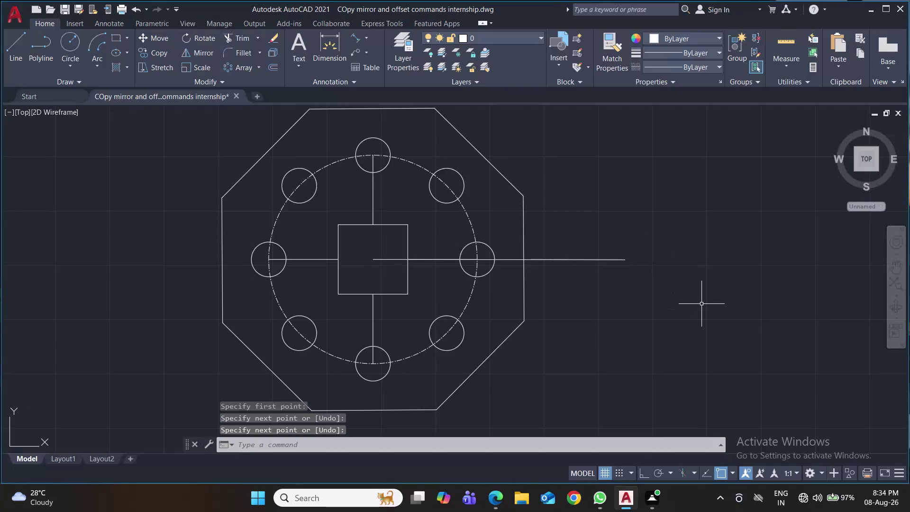
Draw a 36-unit vertical line up from the horizontal line's right end.
scroll(down, 3)
middle_drag(700, 305, 697, 304)
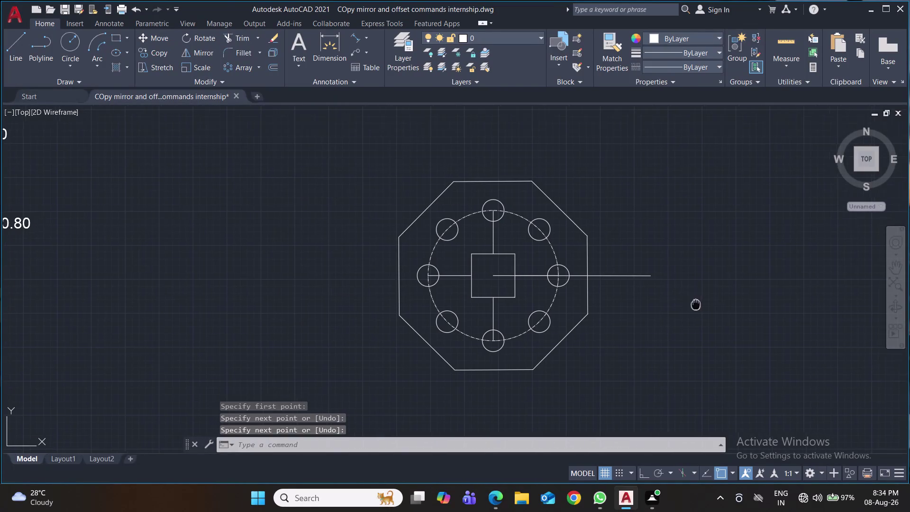
middle_drag(697, 304, 633, 292)
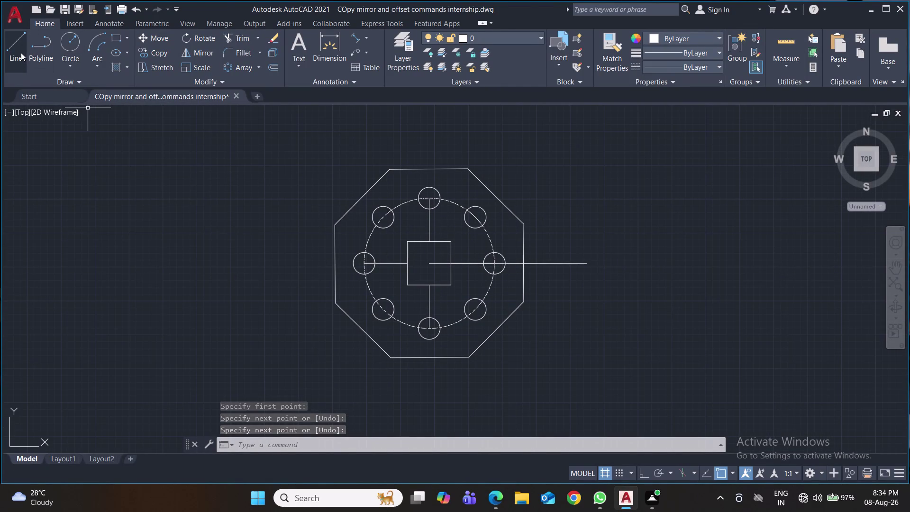
click(21, 52)
click(585, 263)
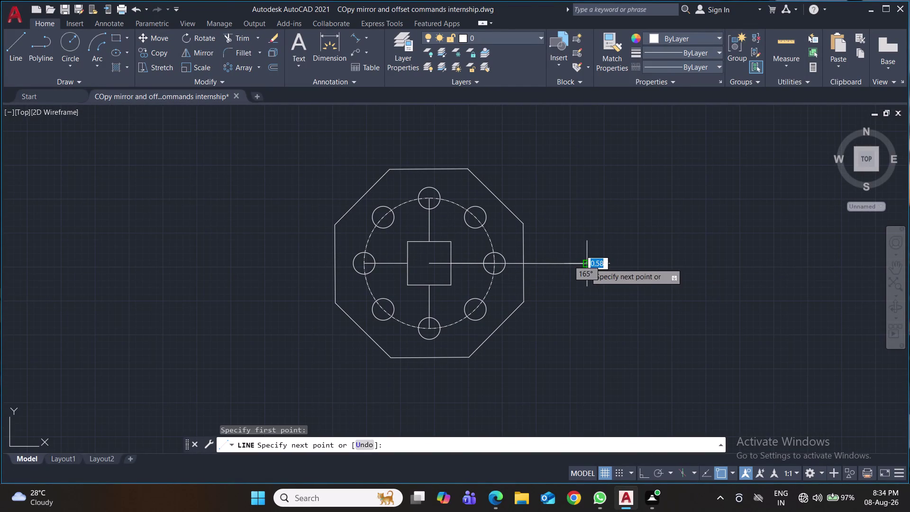
text(36)
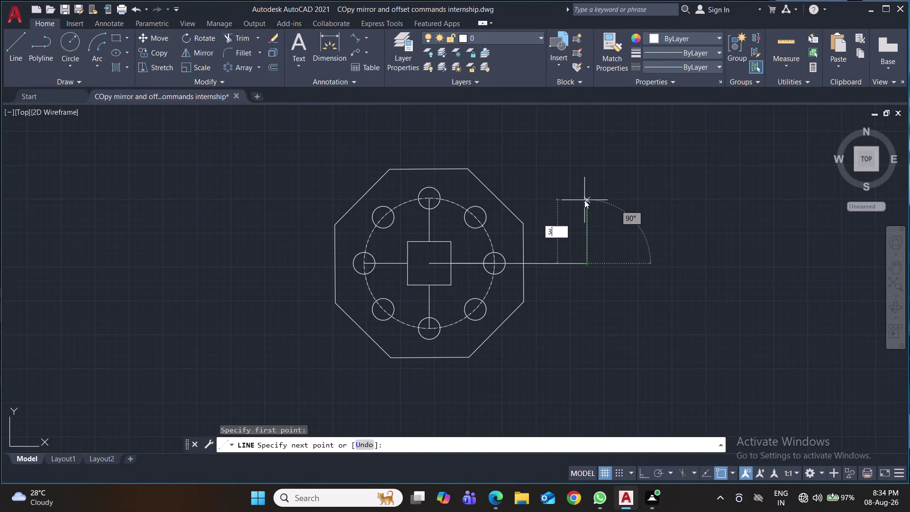
key(Return)
key(Return)
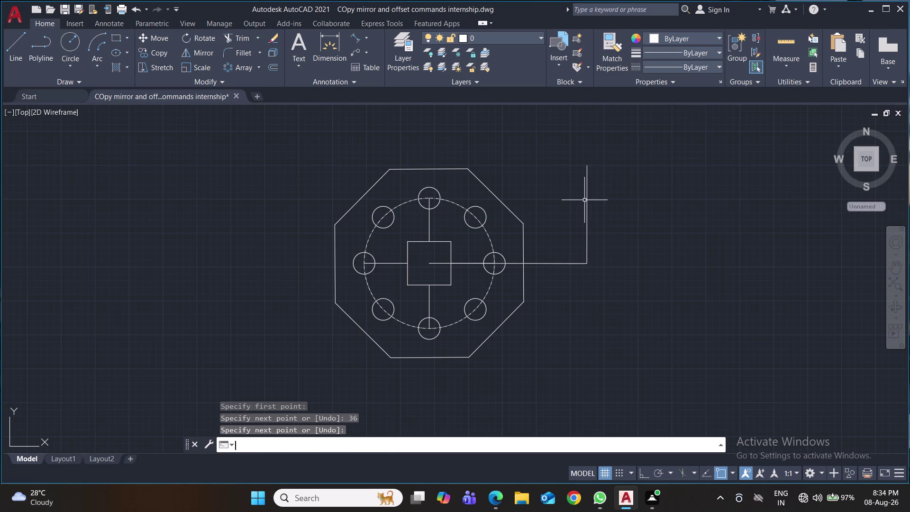
Draw a matching 36-unit vertical line downward and save the drawing.
key(space)
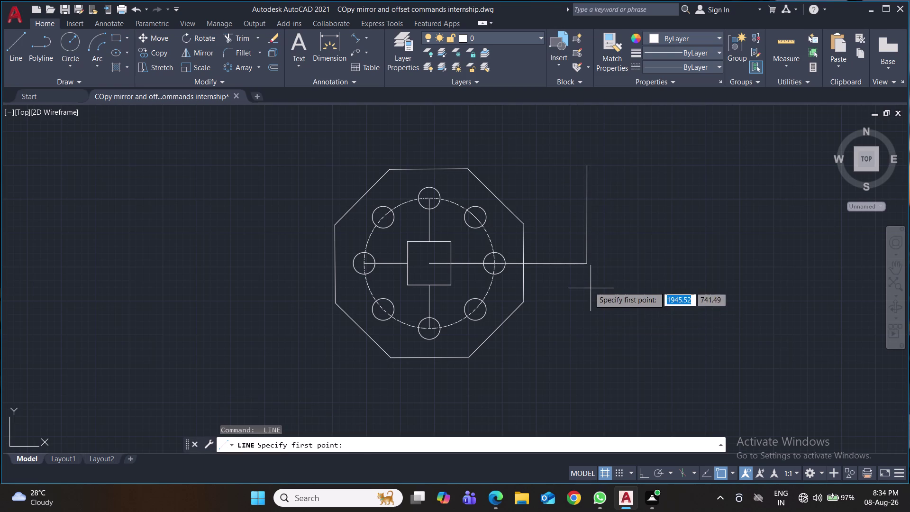
click(588, 266)
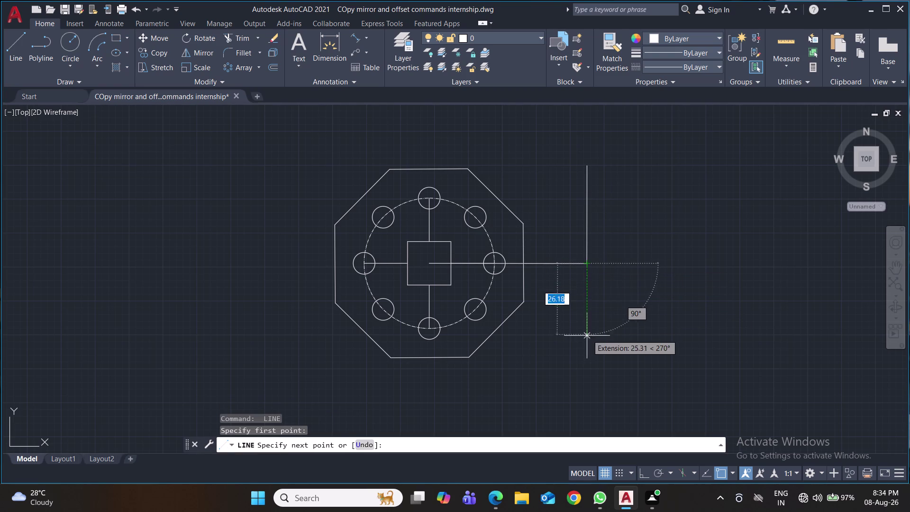
text(36)
key(Return)
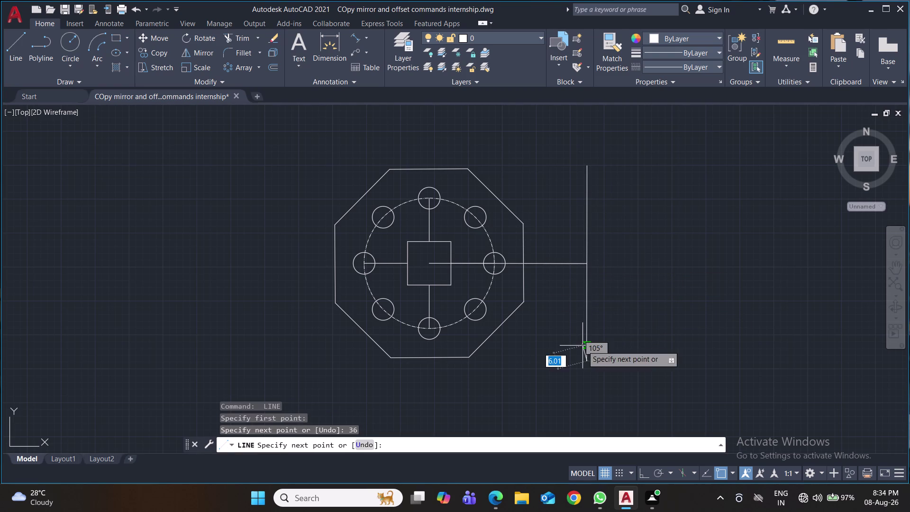
key(Return)
key(ctrl+s)
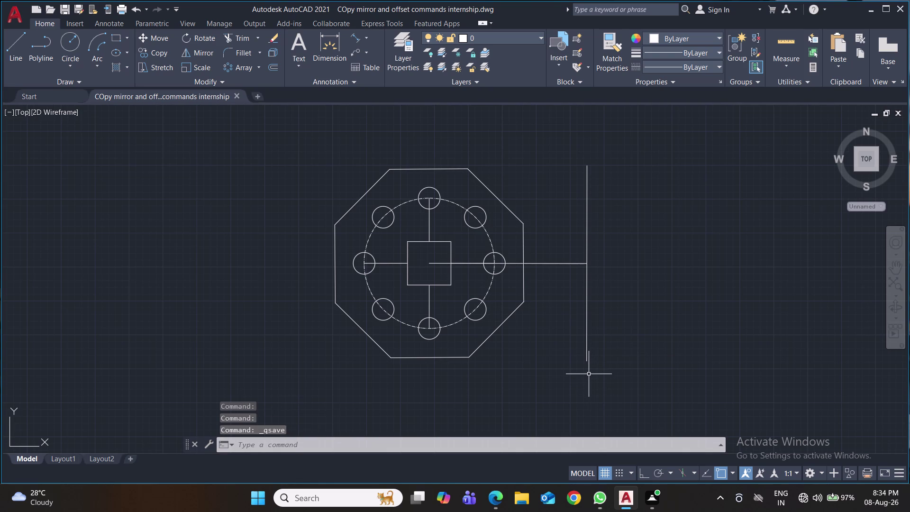
key(space)
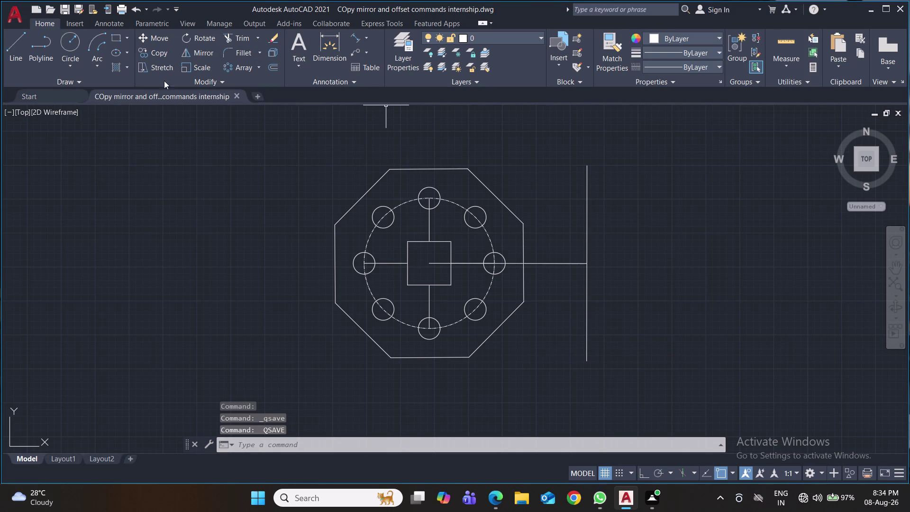
Draw the rectangle's bottom, 72-unit left and top edges around the octagon.
click(15, 45)
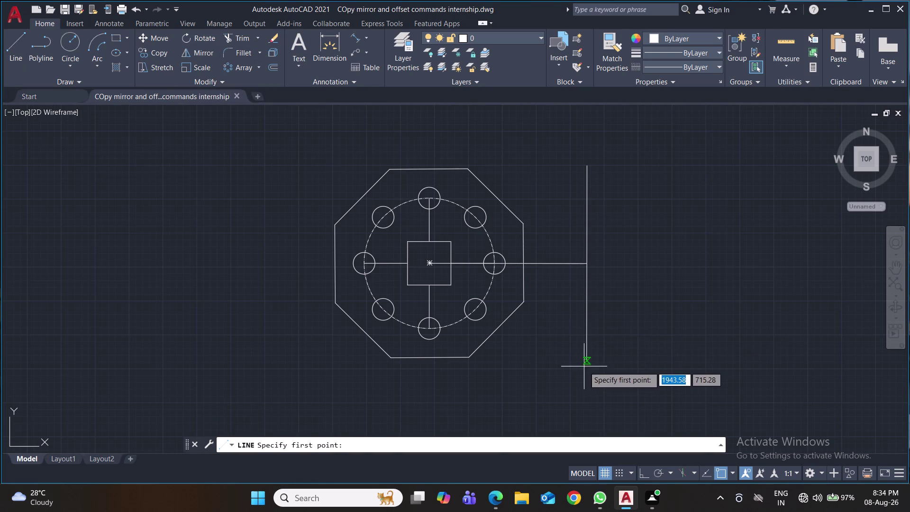
click(586, 362)
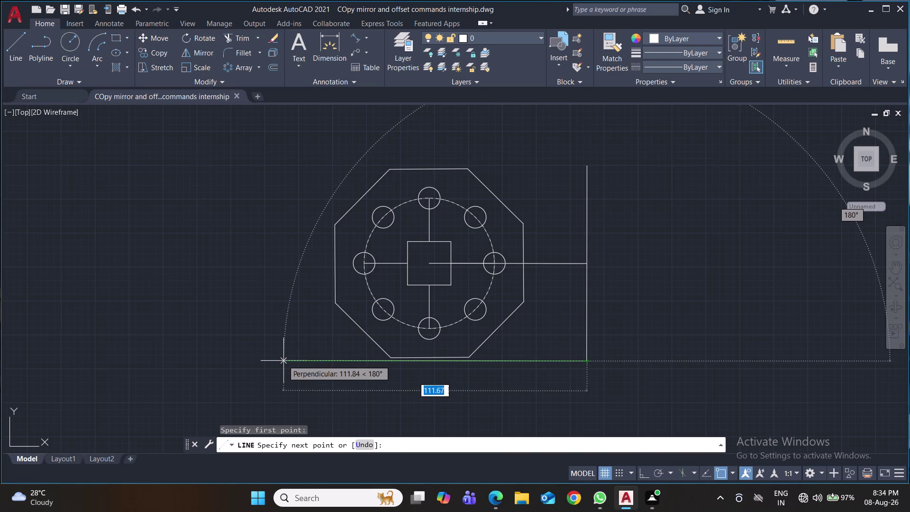
click(283, 361)
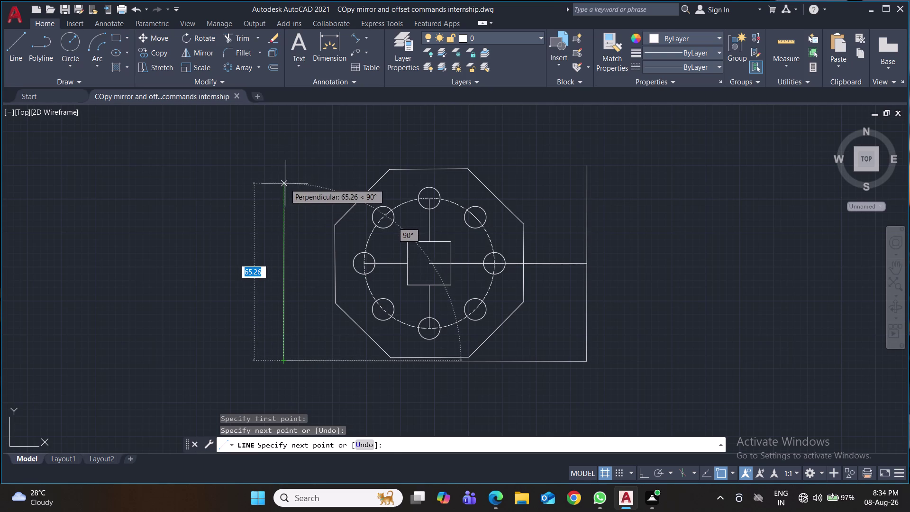
text(72)
key(Return)
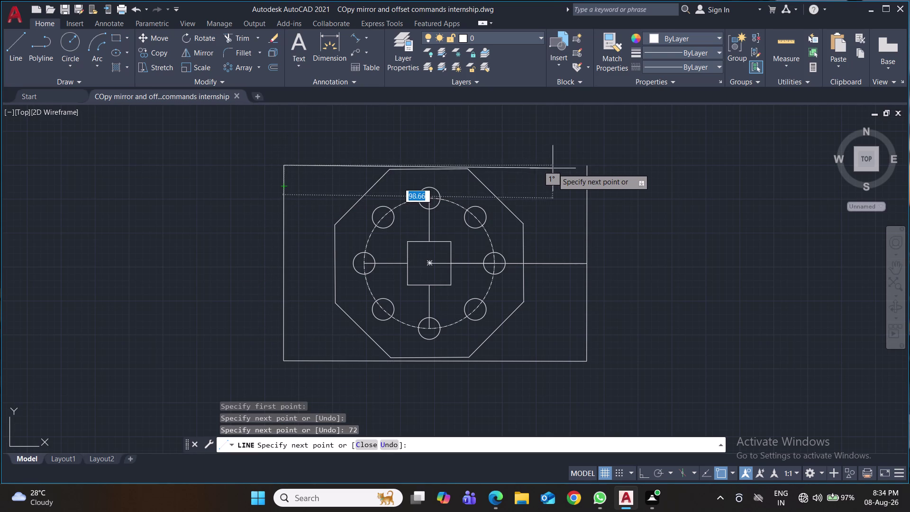
click(590, 165)
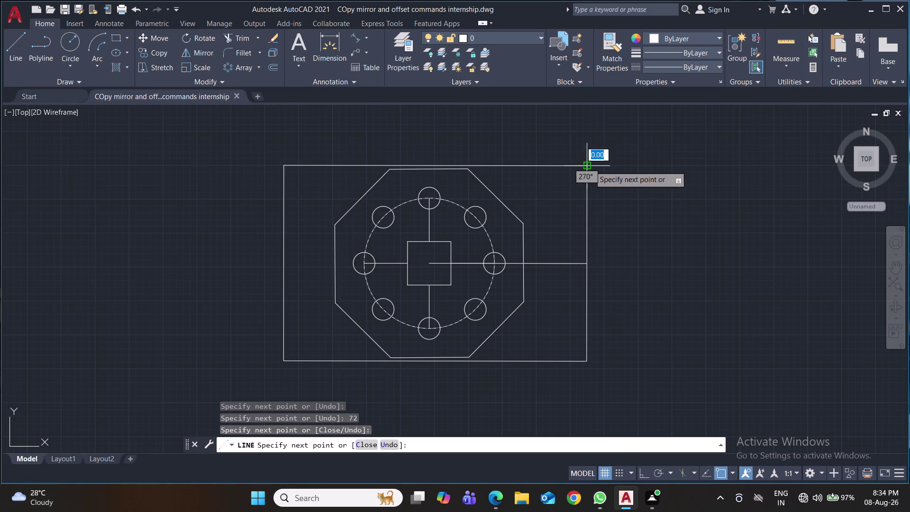
key(Return)
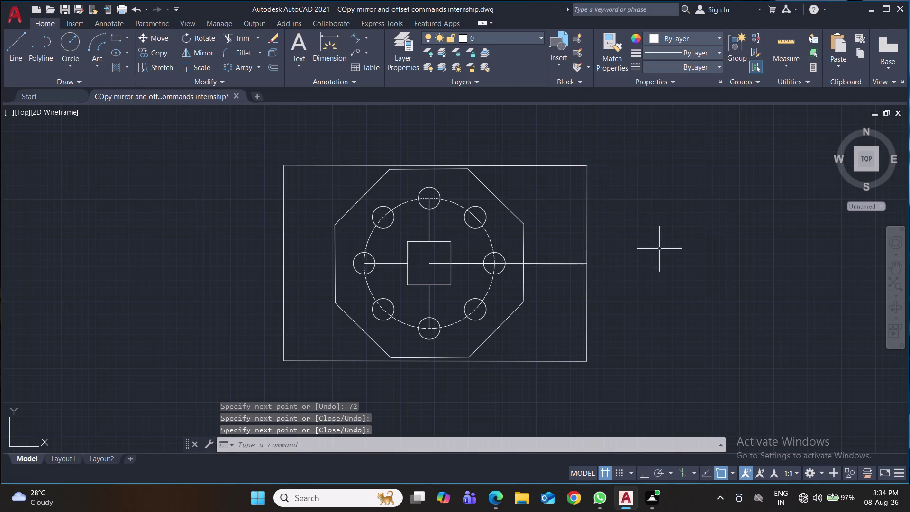
Erase the octagonal outline.
click(524, 222)
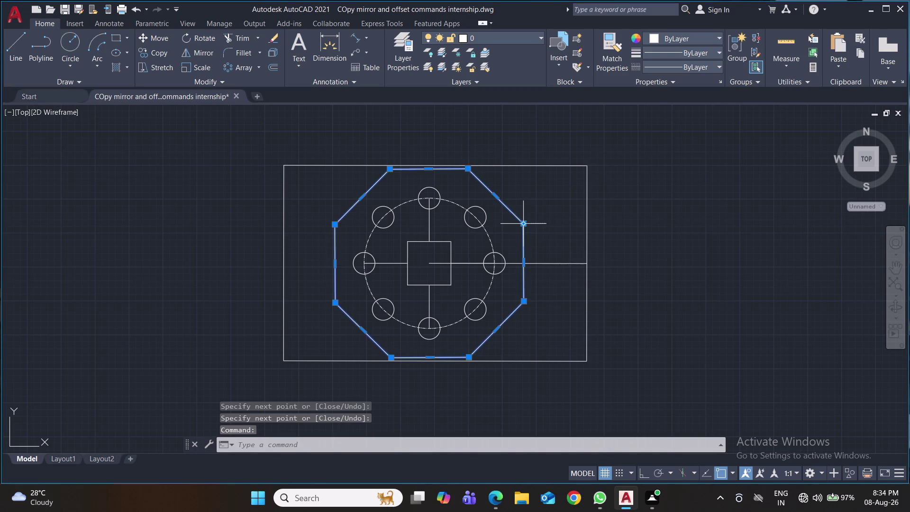
key(Delete)
key(Delete)
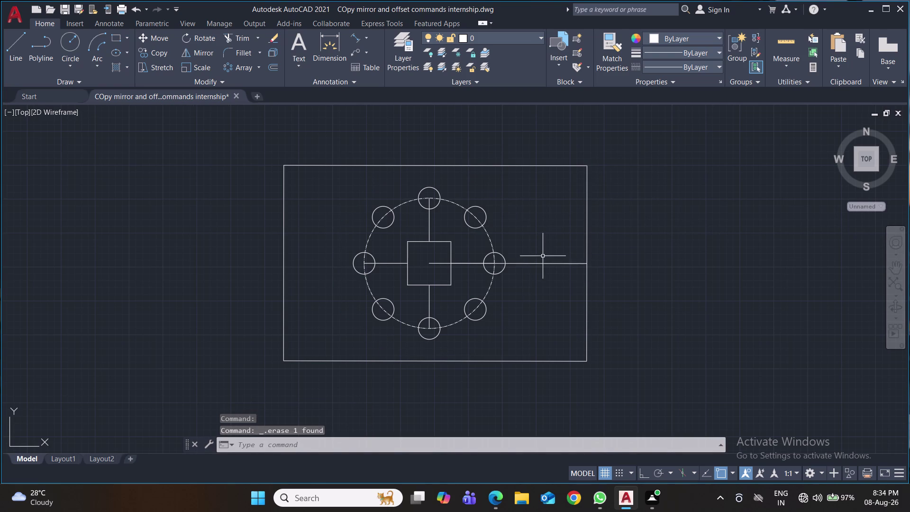
Draw an eight-sided polygon centred on the square, sized around the circles.
key(p)
text(ol)
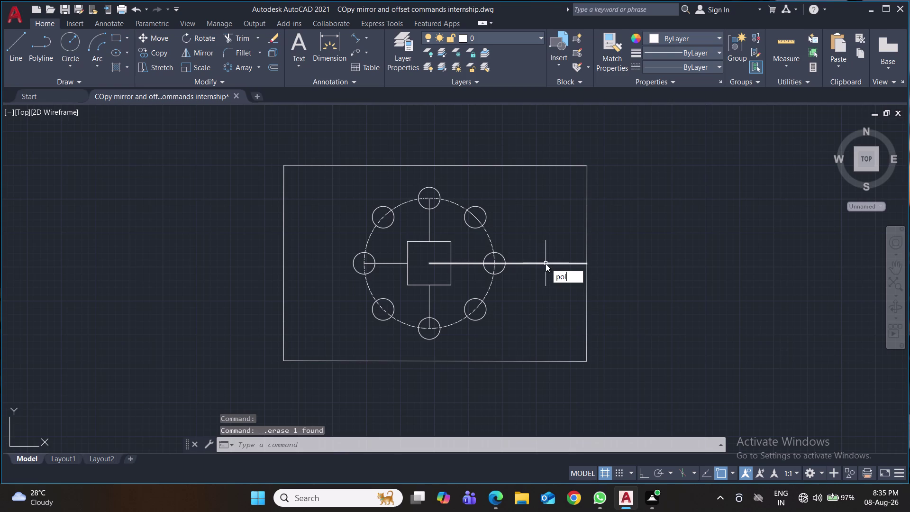
key(Return)
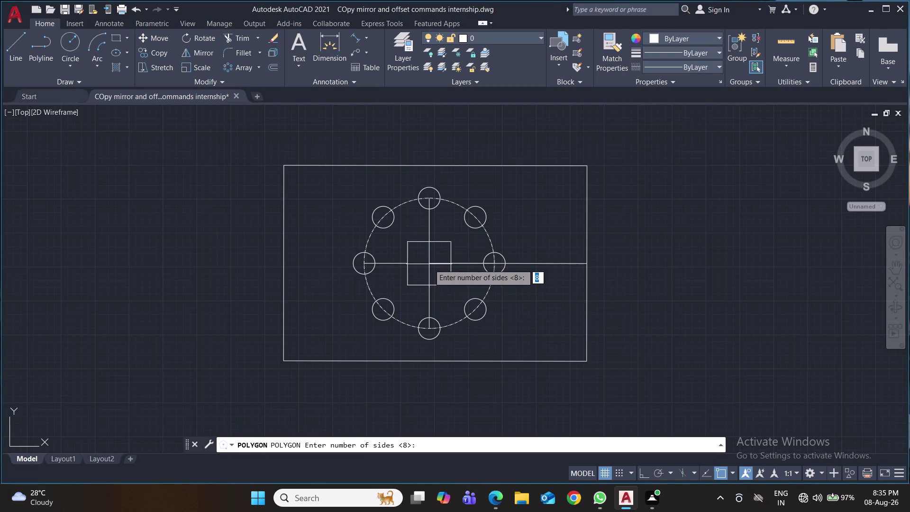
key(Return)
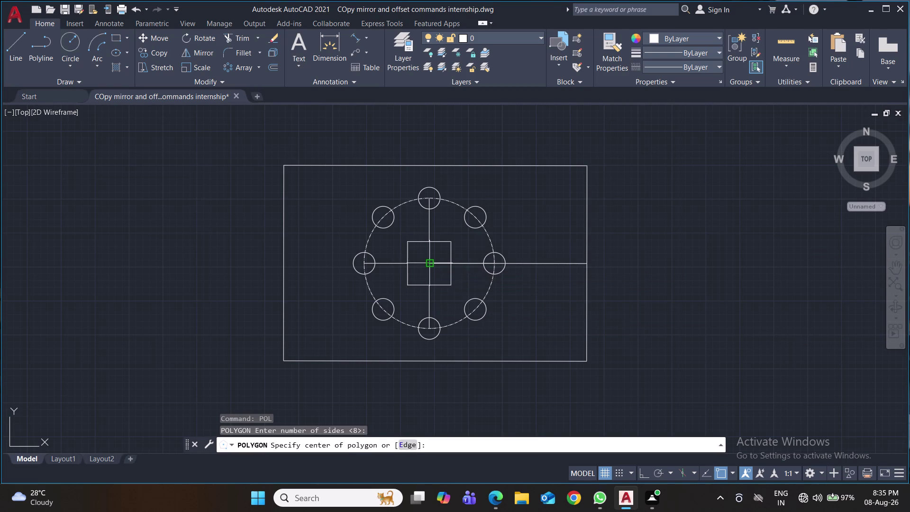
click(429, 265)
drag(474, 304, 429, 265)
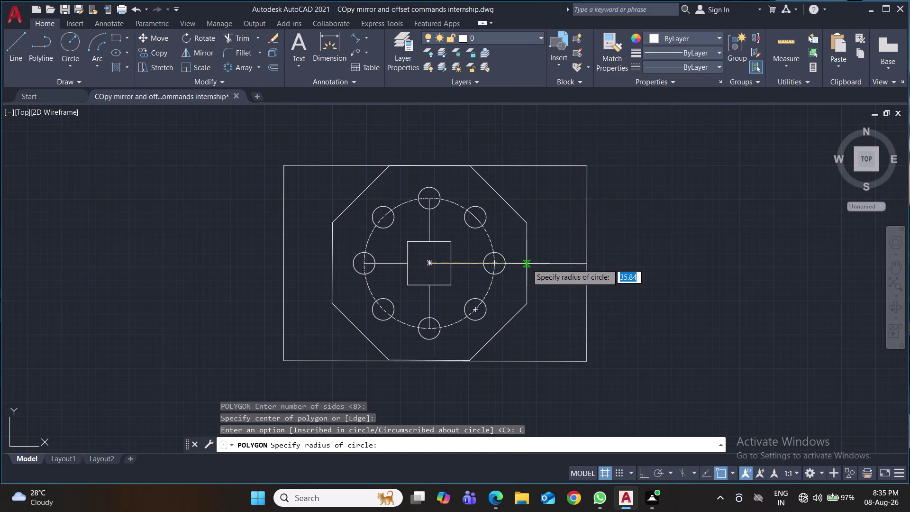
scroll(up, 3)
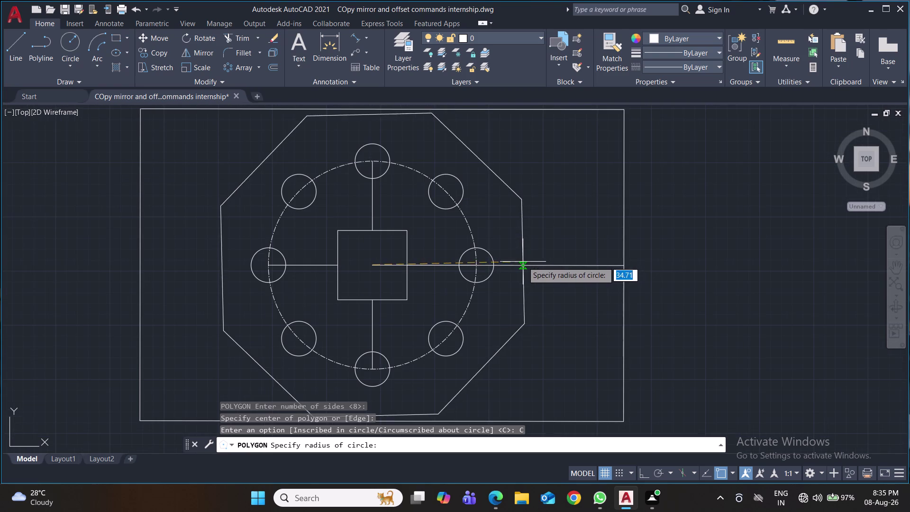
scroll(down, 3)
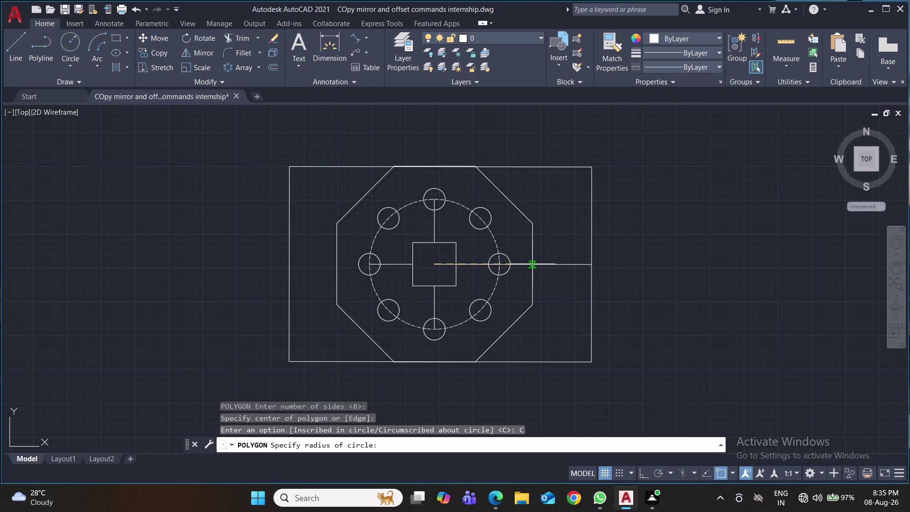
click(532, 264)
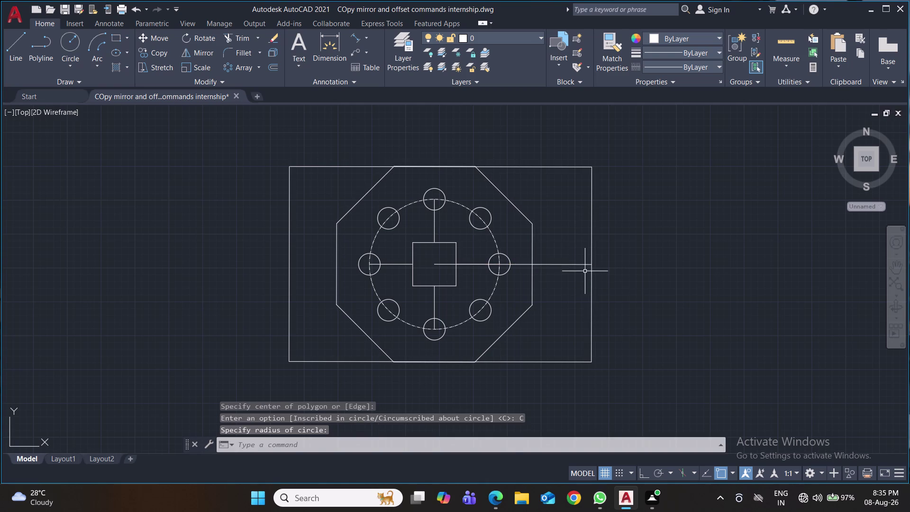
Erase the rectangle edges and long horizontal line, then save the drawing.
click(586, 265)
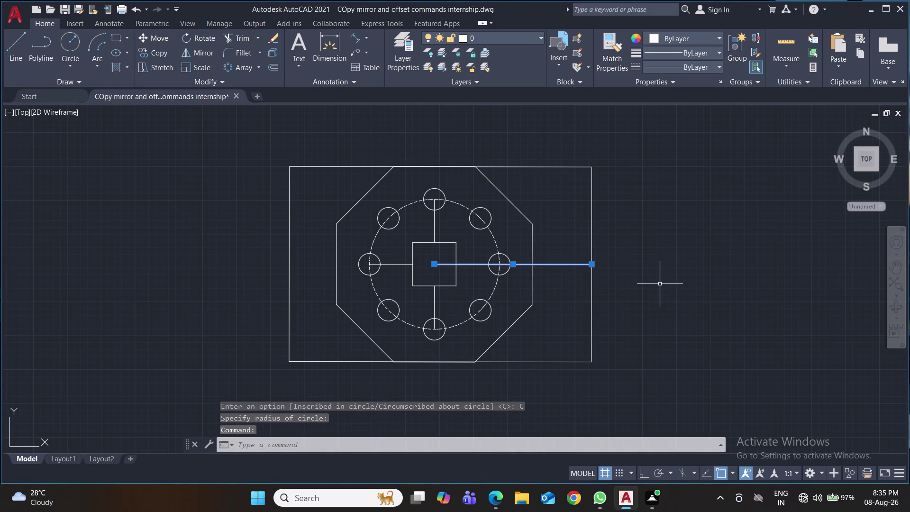
click(592, 224)
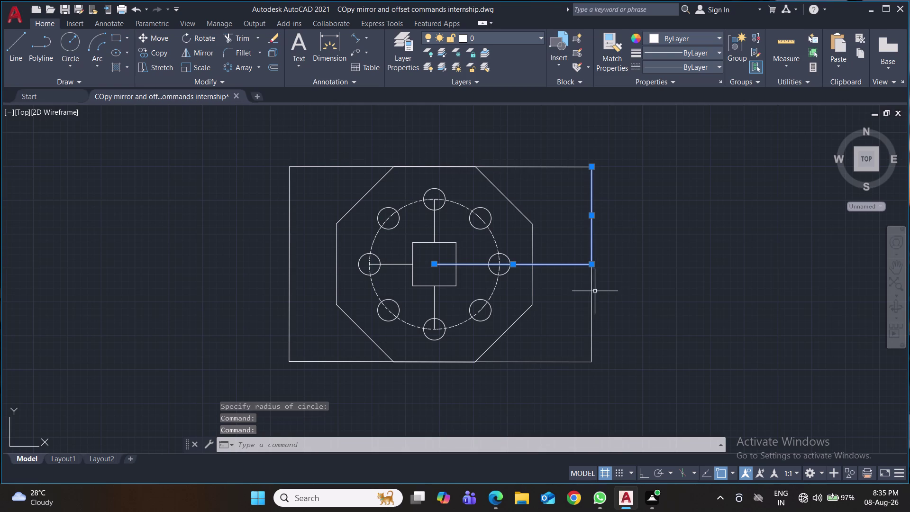
click(593, 296)
click(549, 363)
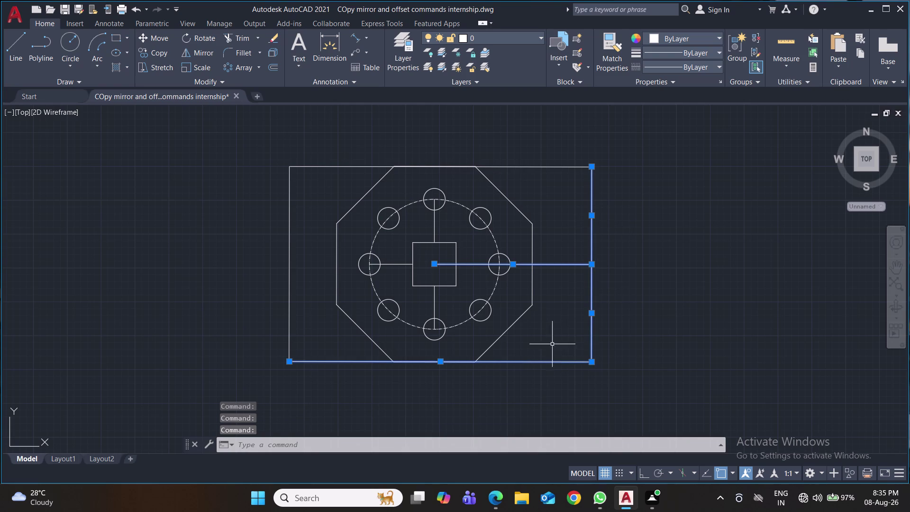
click(552, 168)
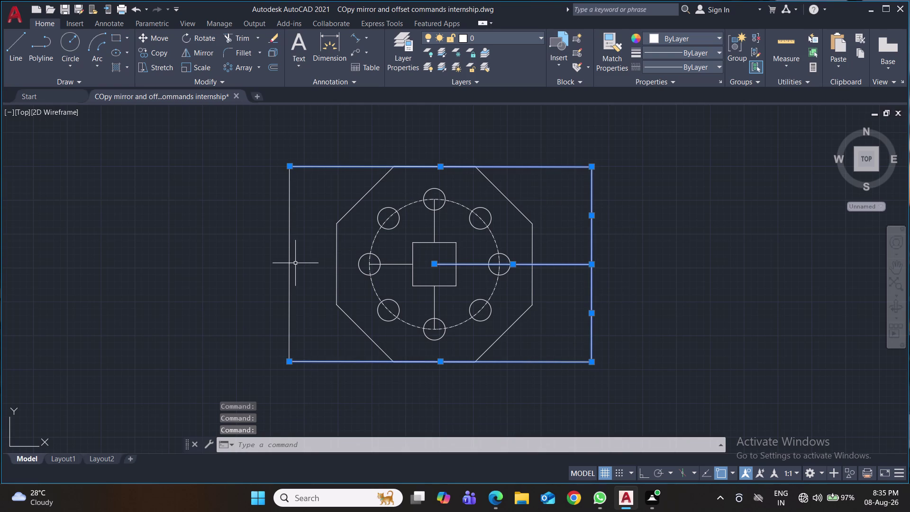
click(290, 268)
key(Delete)
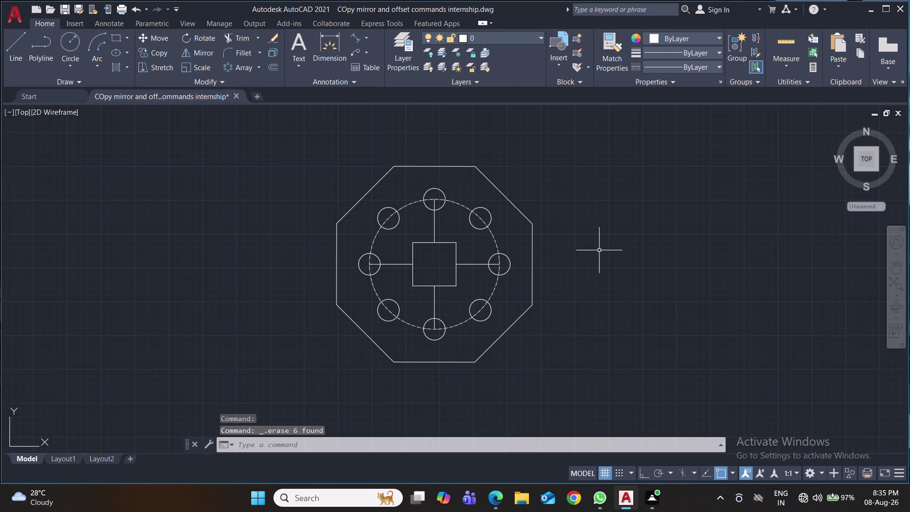
key(ctrl+s)
key(ctrl+s)
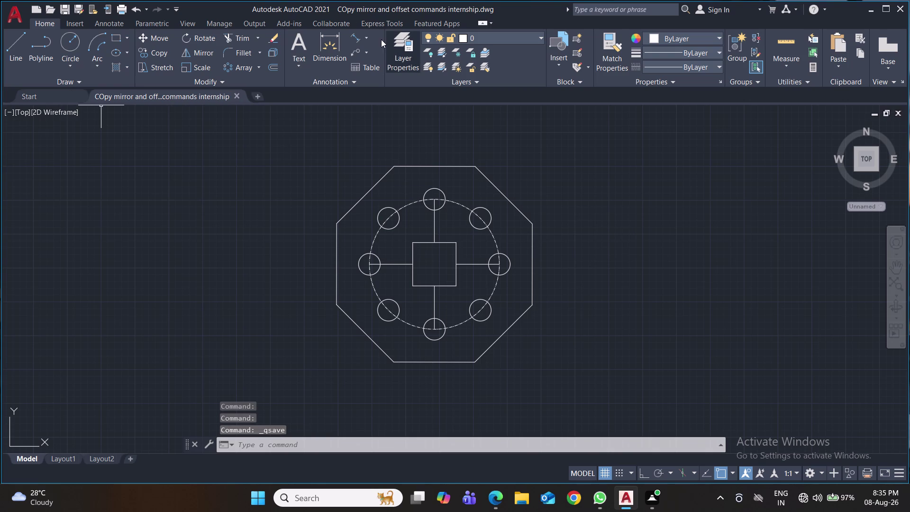
click(367, 39)
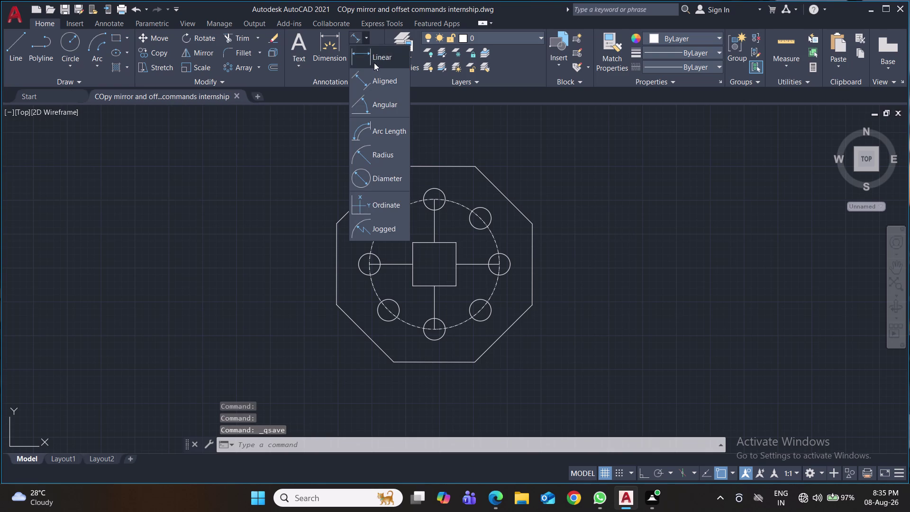
Add linear dimensions for the 72.28 plate height and 16.00 central square.
click(374, 63)
click(474, 167)
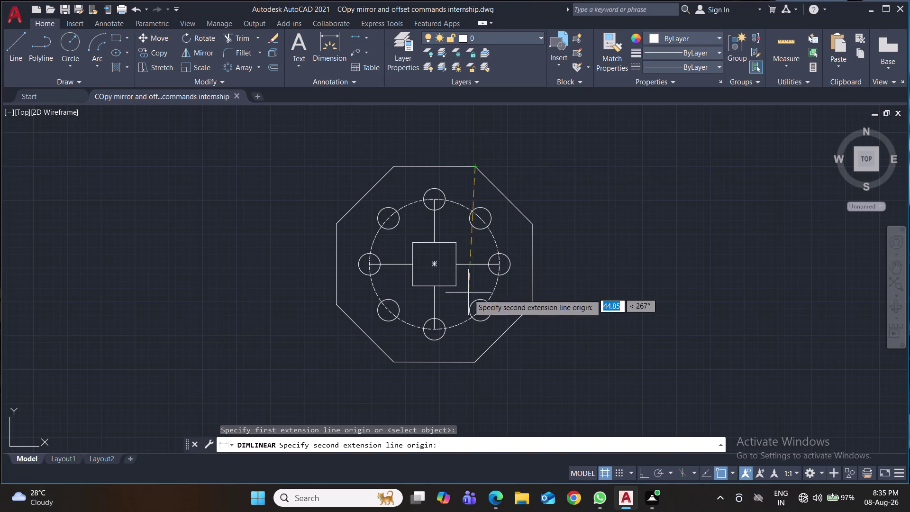
click(474, 361)
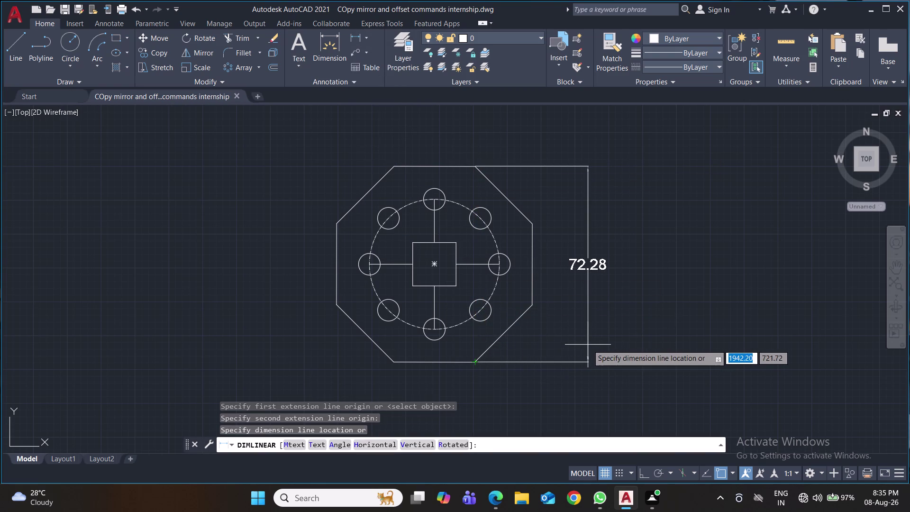
click(589, 345)
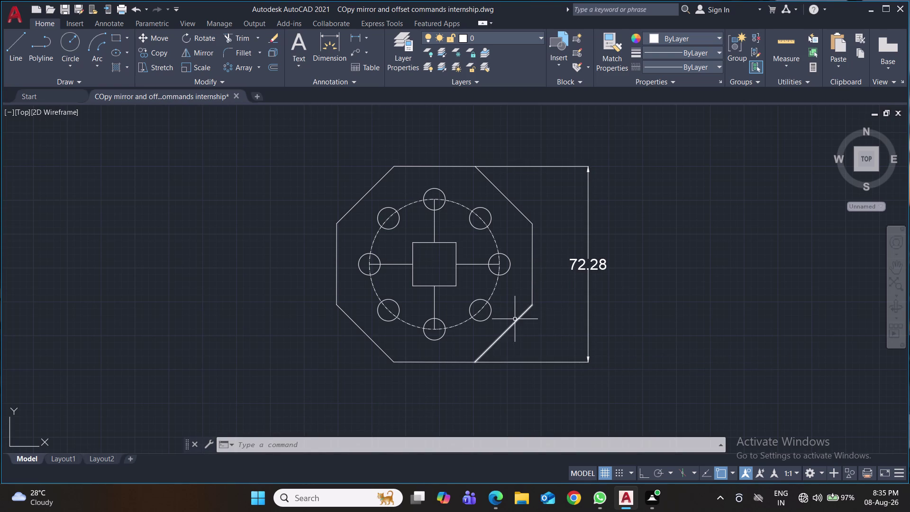
key(ctrl+s)
key(ctrl+s)
key(ctrl+s)
key(ctrl+s)
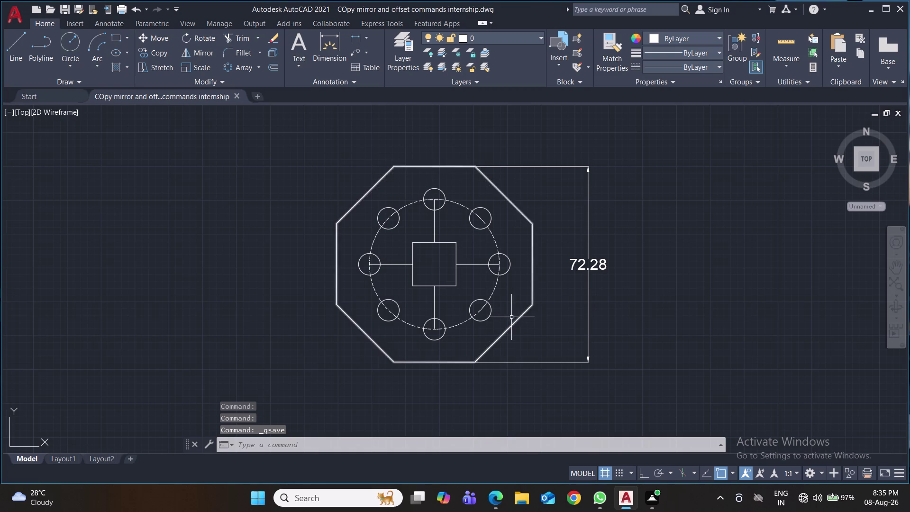
click(354, 37)
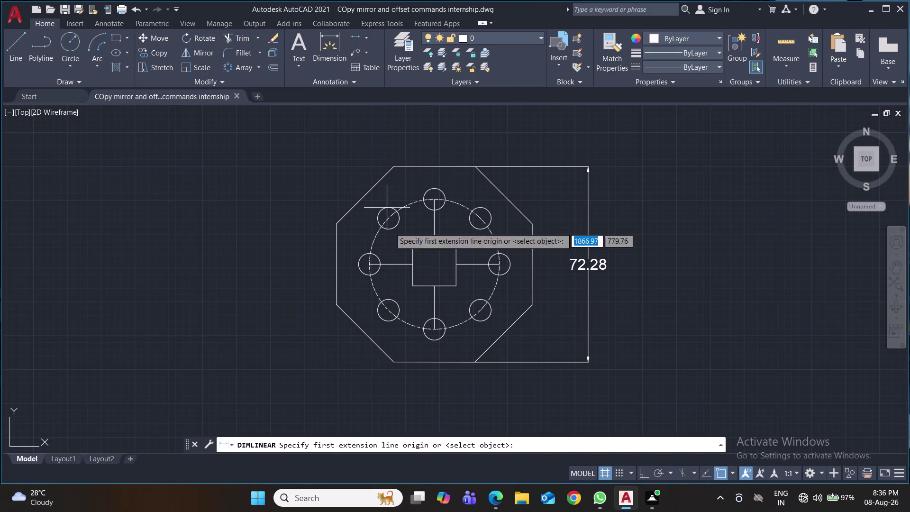
click(412, 244)
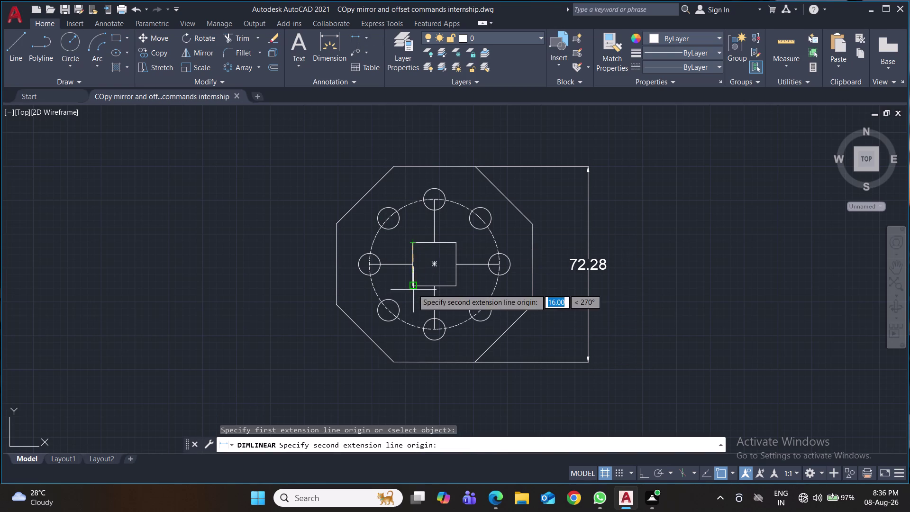
click(413, 287)
click(303, 287)
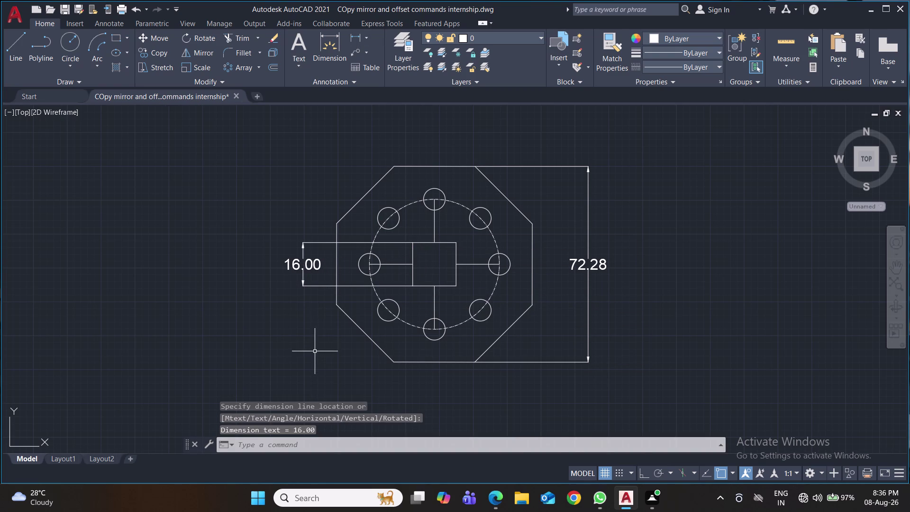
Add R4.00 on a small circle and R24.00 on the dashed circle, then save.
click(369, 38)
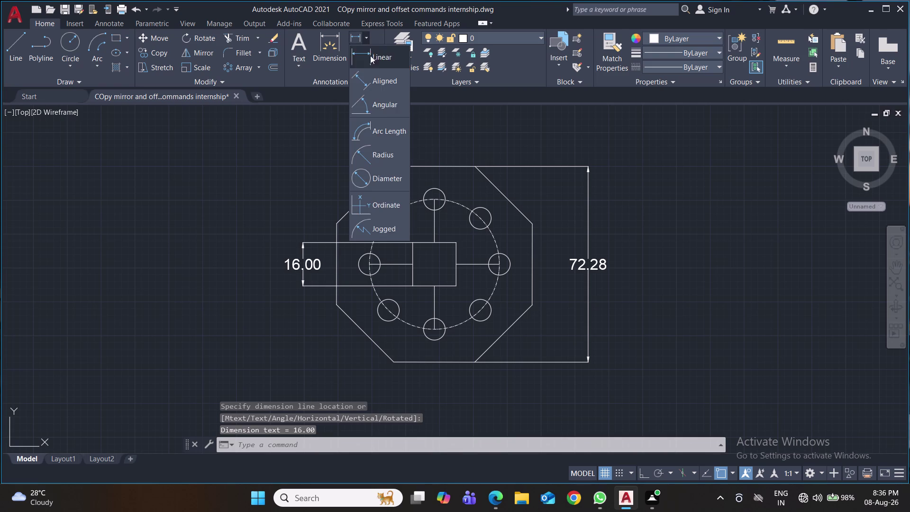
click(398, 153)
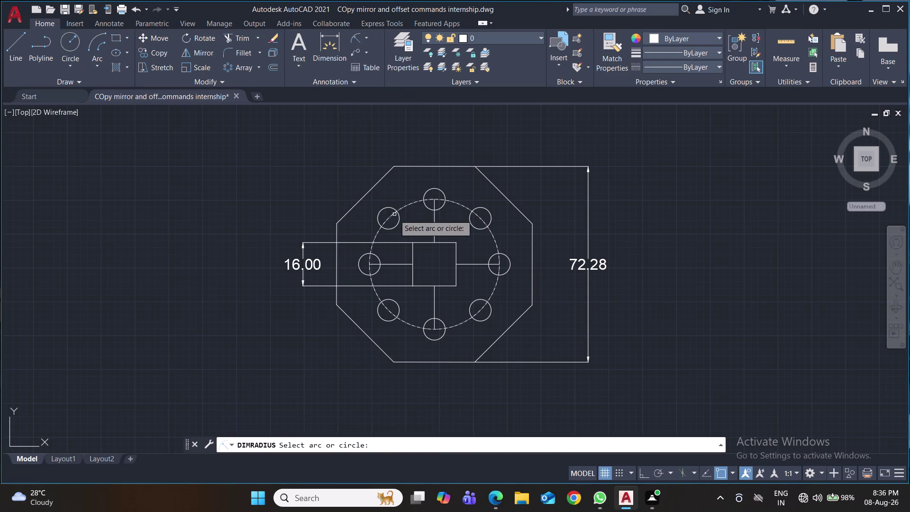
click(378, 210)
click(311, 175)
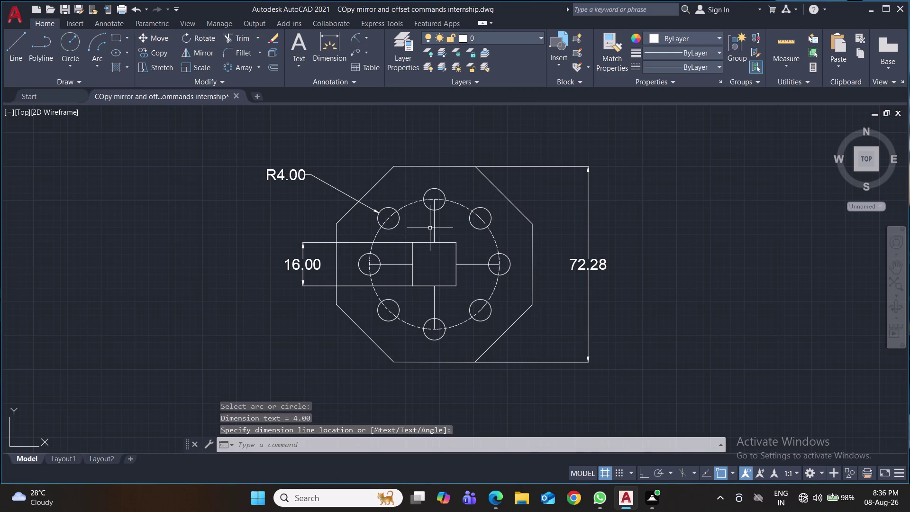
key(space)
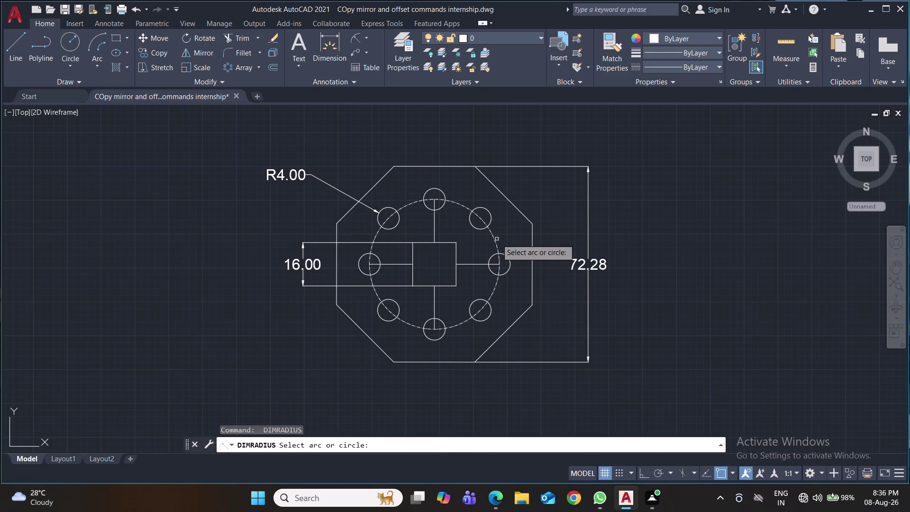
click(496, 239)
click(558, 148)
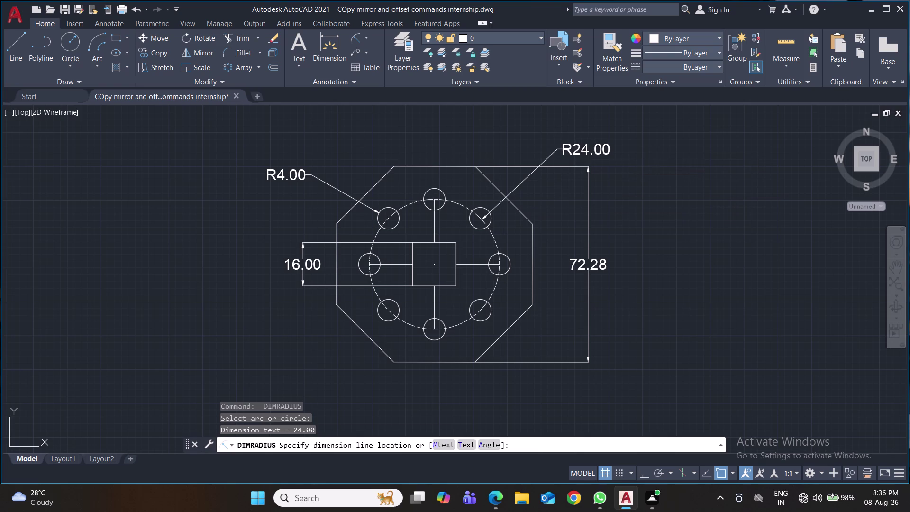
key(ctrl+s)
key(ctrl+s)
key(ctrl+s)
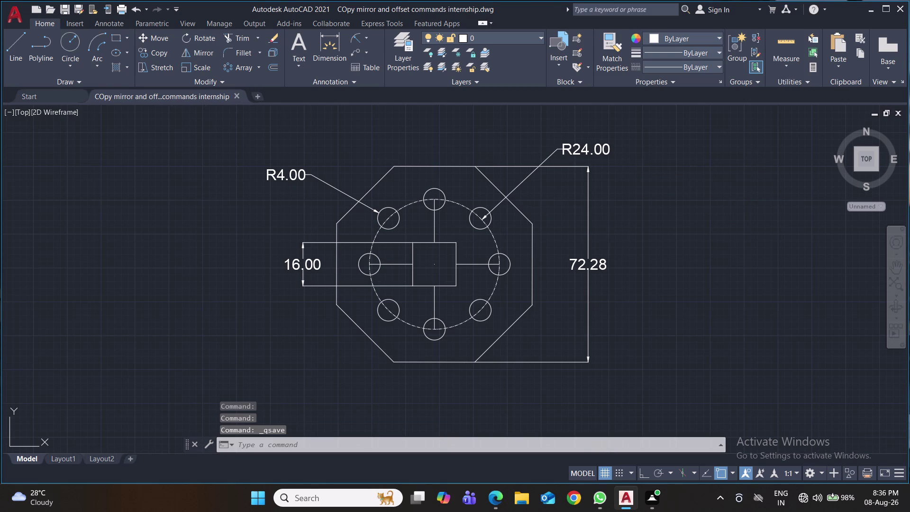
Zoom out and pan to a clear empty area, then start the LINE command.
key(ctrl+s)
key(ctrl+s)
key(ctrl+s)
scroll(down, 3)
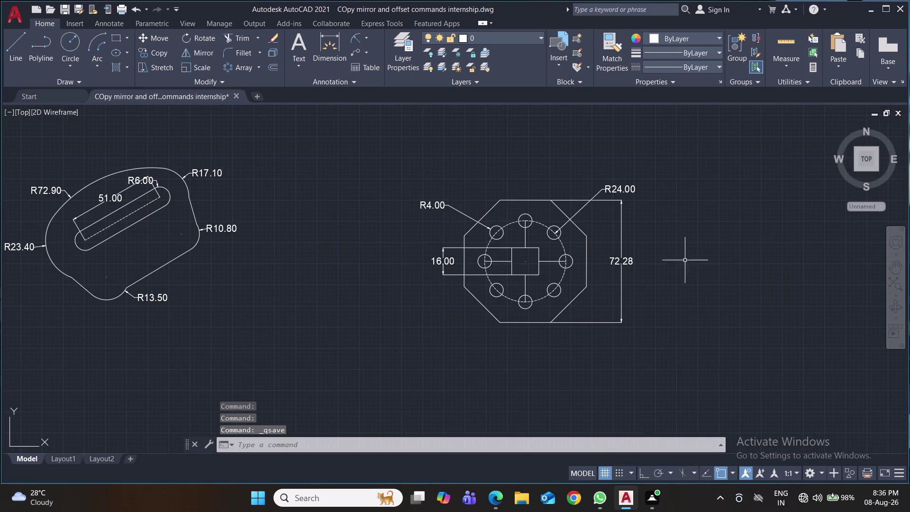
scroll(down, 3)
scroll(down, 3)
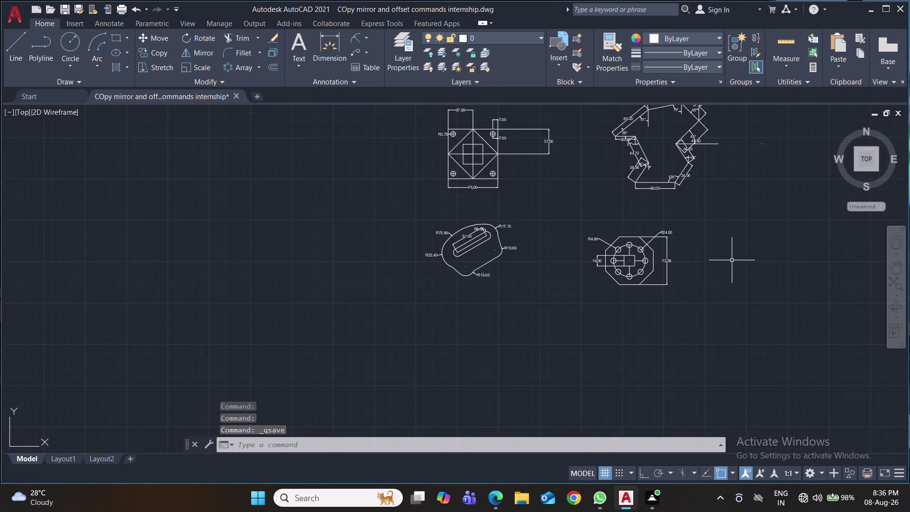
middle_drag(732, 260, 523, 278)
middle_drag(563, 243, 533, 300)
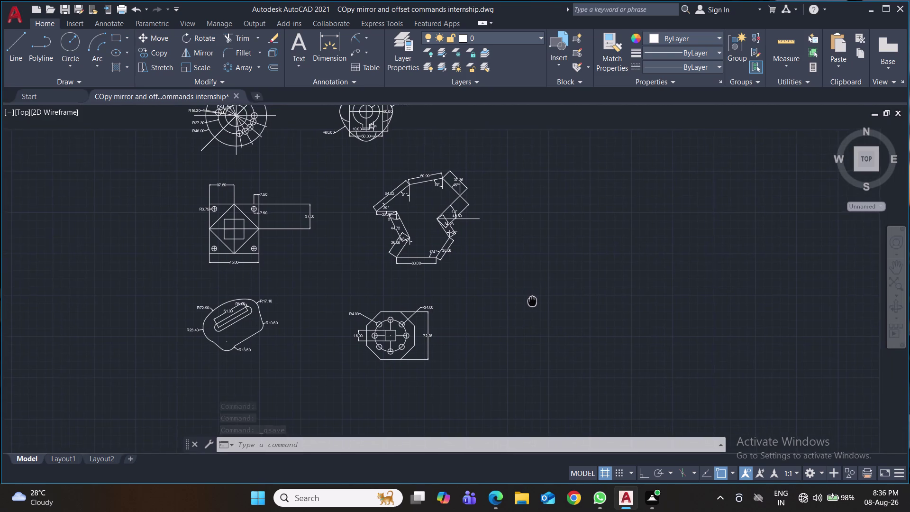
middle_drag(532, 300, 497, 303)
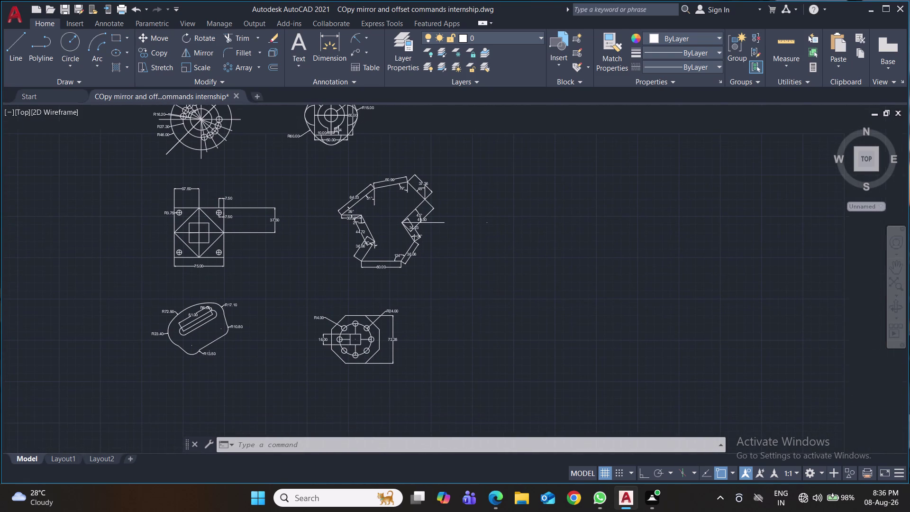
middle_drag(498, 304, 497, 237)
middle_drag(500, 288, 501, 264)
middle_drag(512, 291, 513, 283)
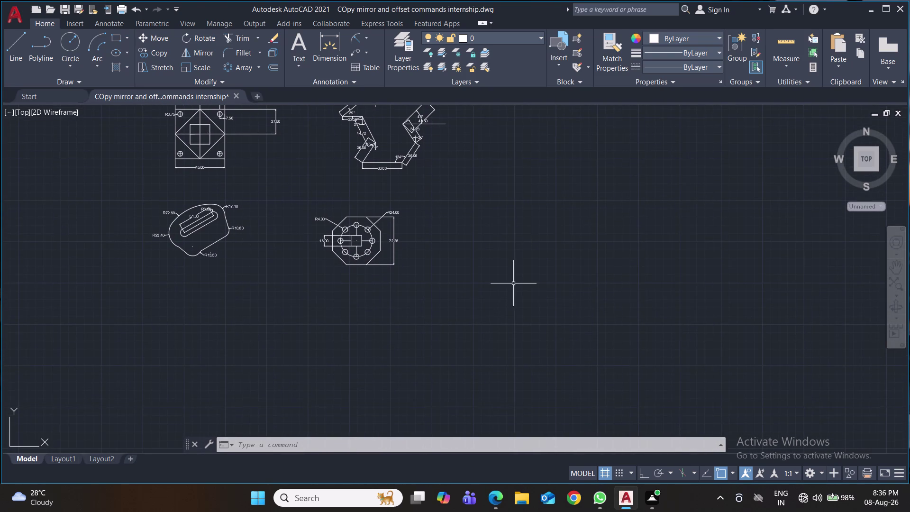
middle_drag(517, 303, 518, 250)
middle_drag(519, 295, 520, 273)
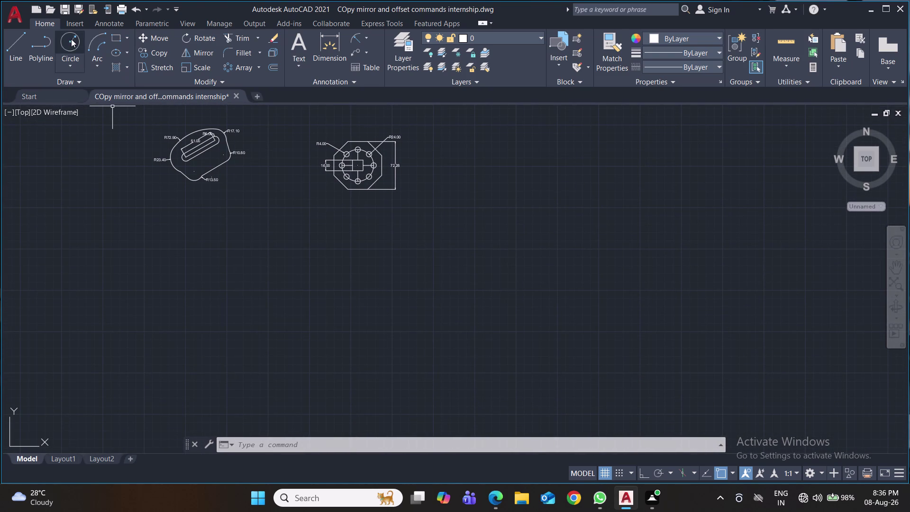
click(14, 41)
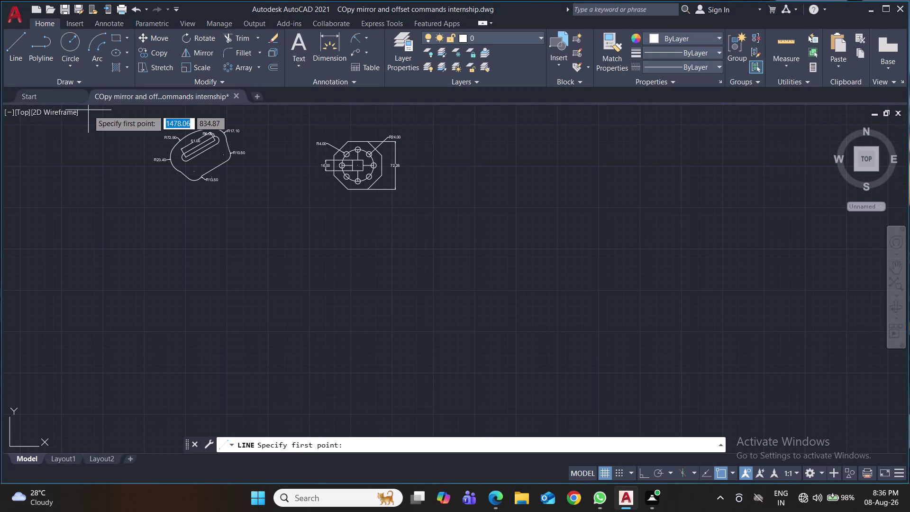
middle_drag(177, 277, 172, 187)
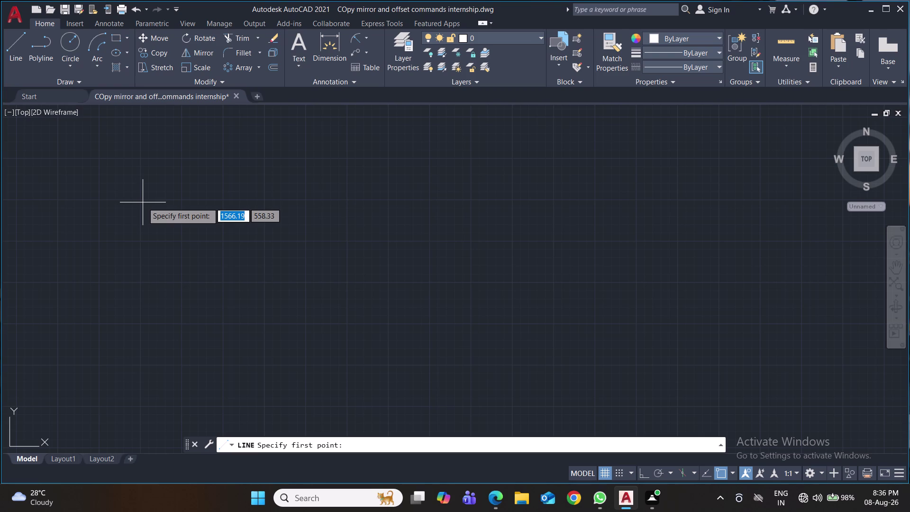
Start the square with a 700-unit top edge and turn on angle tracking.
click(143, 203)
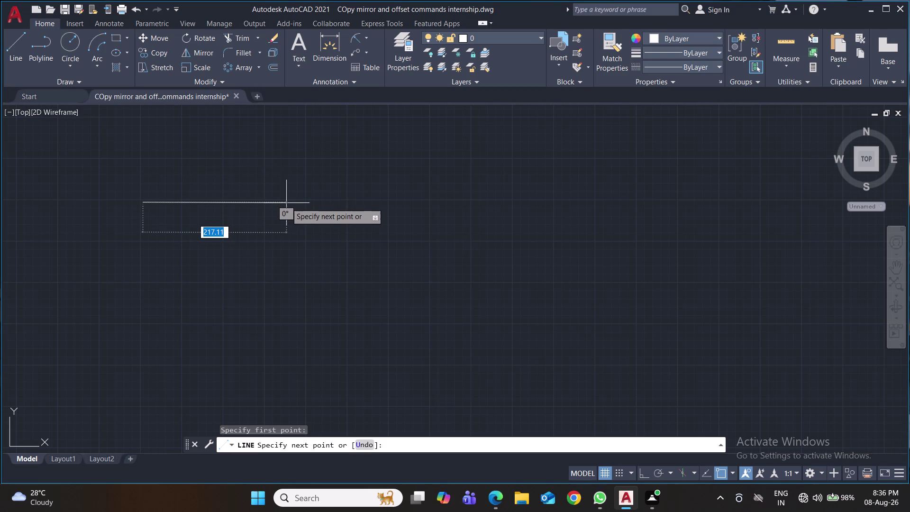
text(7)
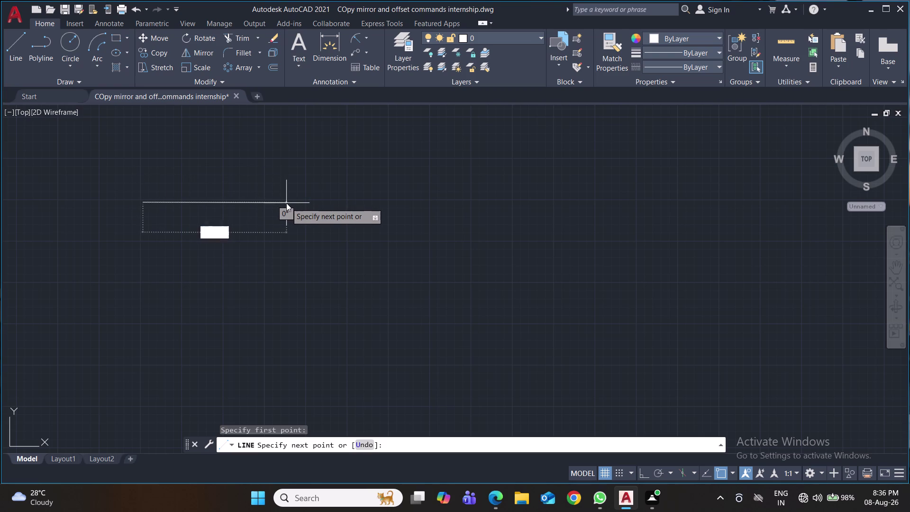
text(00)
key(Return)
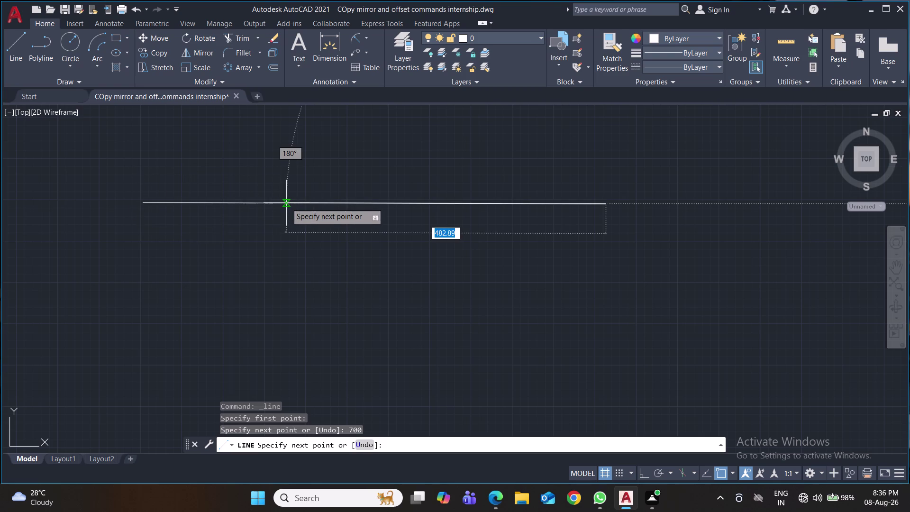
scroll(down, 3)
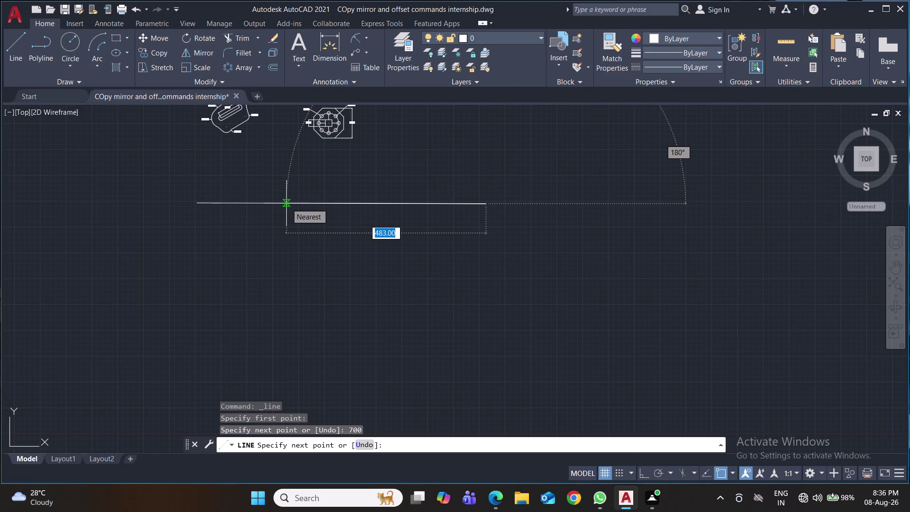
middle_drag(456, 294, 438, 198)
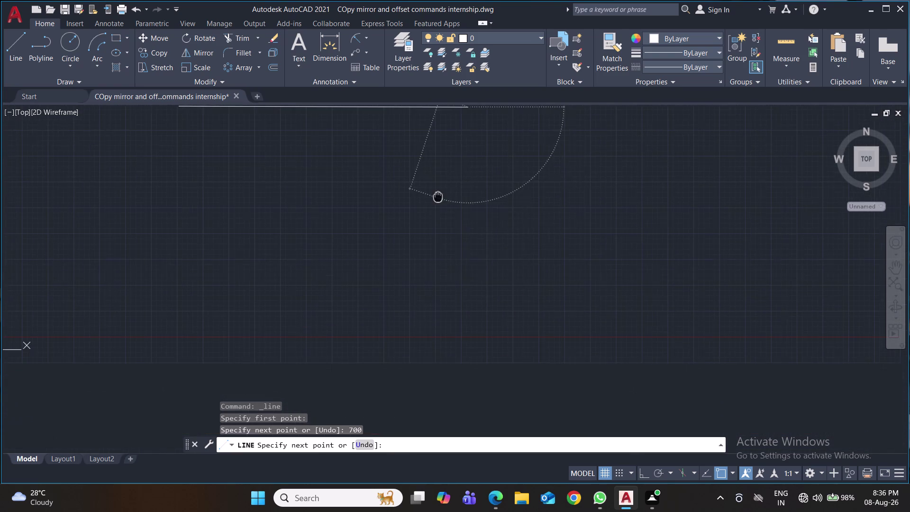
middle_drag(438, 198, 438, 196)
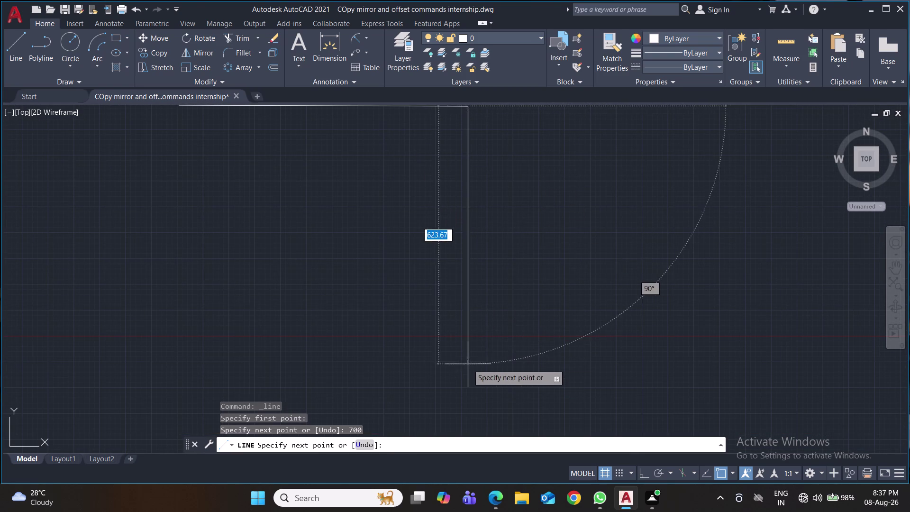
middle_drag(531, 314, 497, 423)
middle_drag(431, 362, 435, 298)
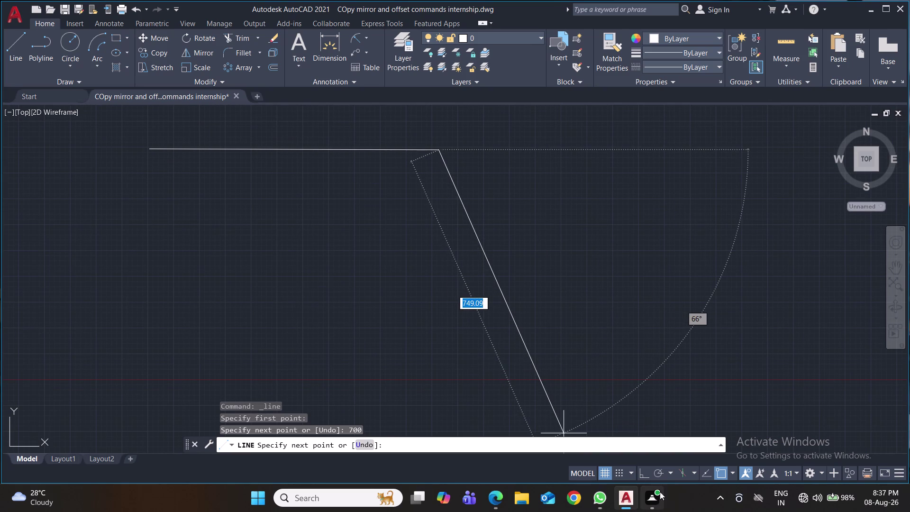
click(662, 474)
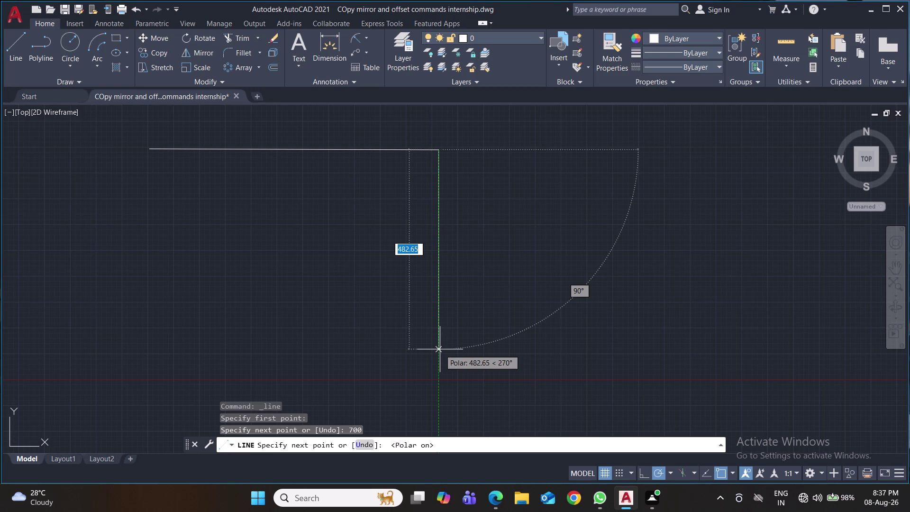
Draw the remaining three 700-unit sides and window-select the four lines.
text(700)
key(Return)
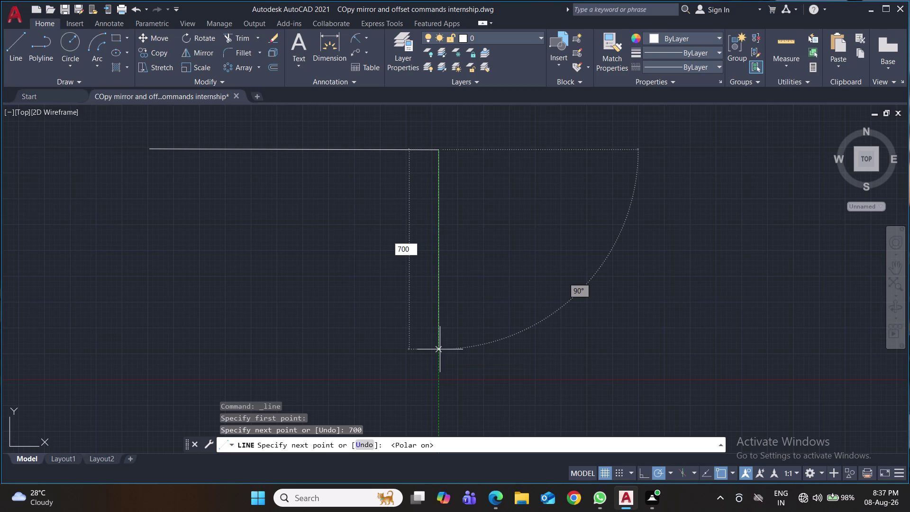
scroll(down, 3)
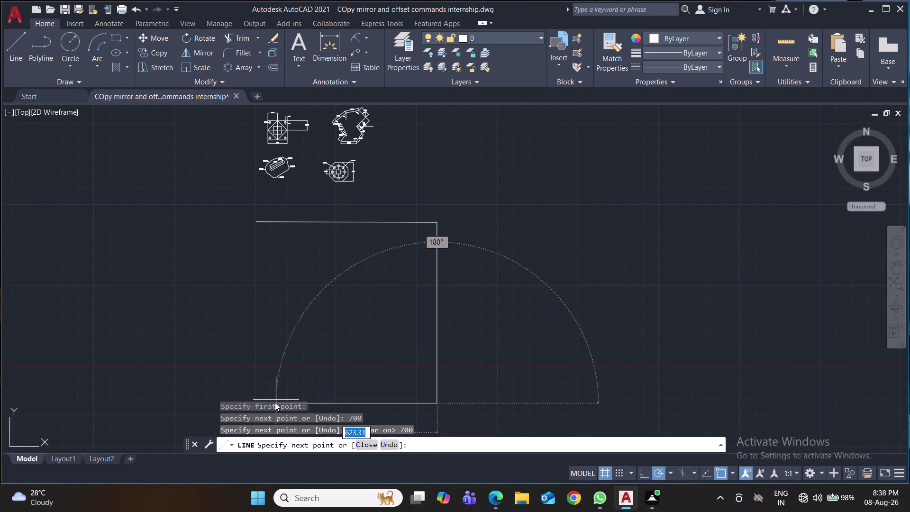
text(7)
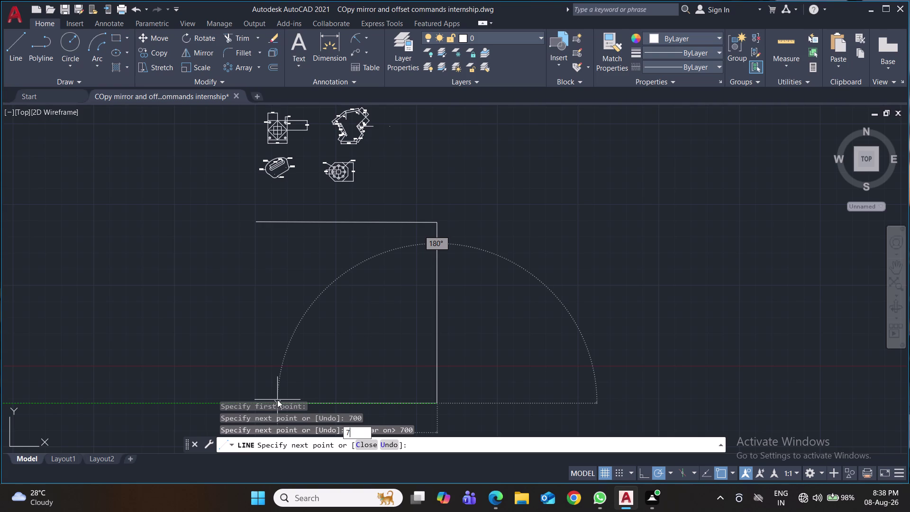
text(00)
key(Return)
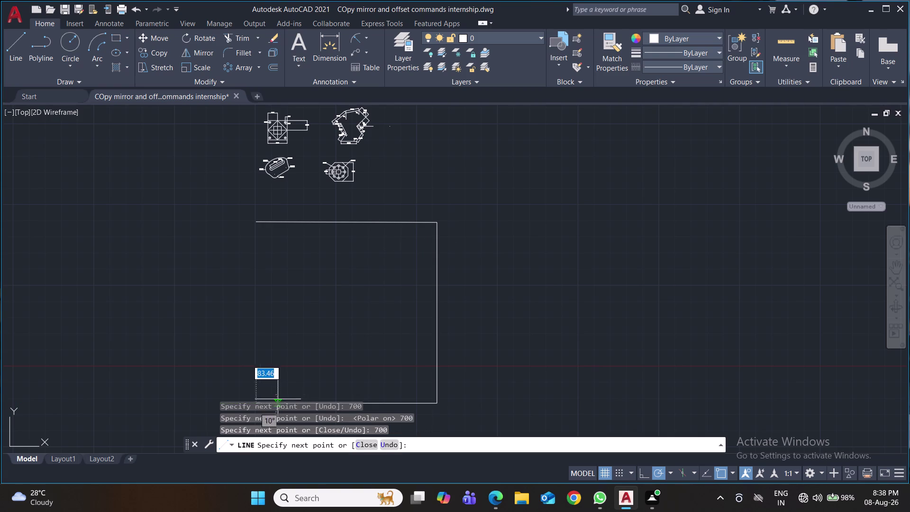
text(7)
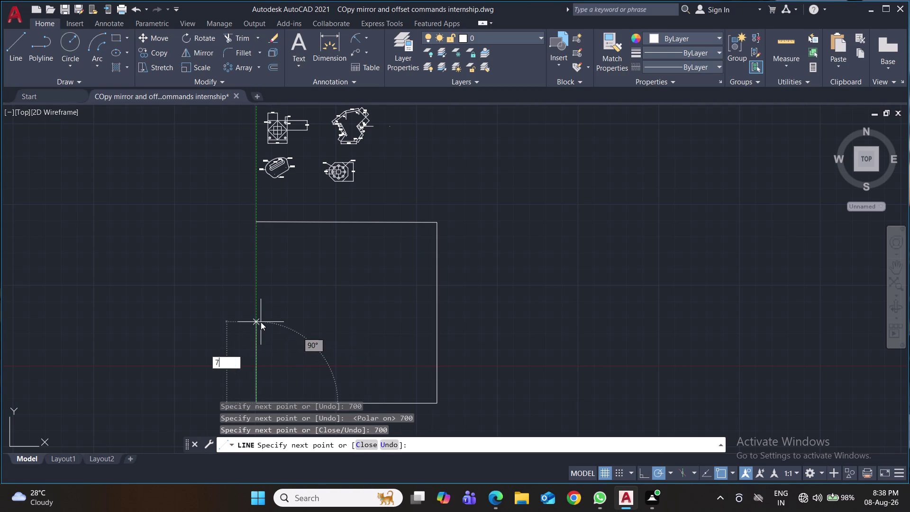
text(00)
key(Return)
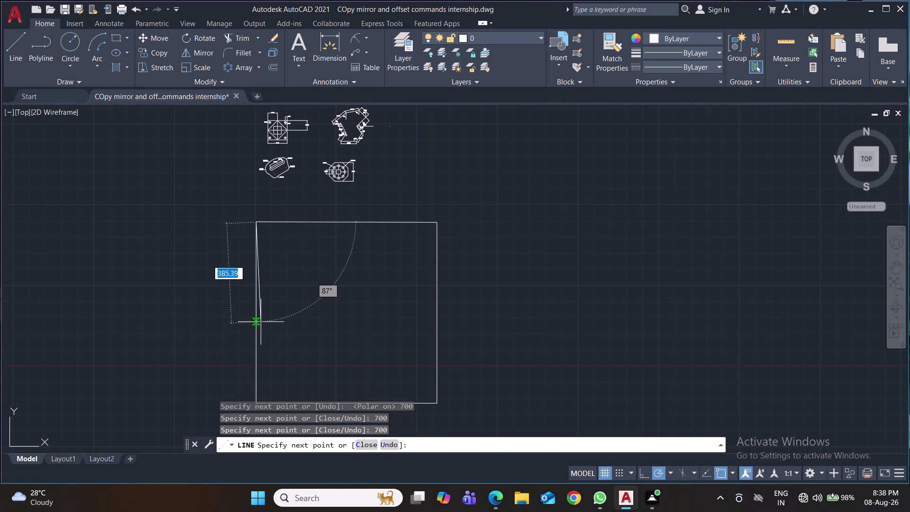
key(Return)
click(454, 214)
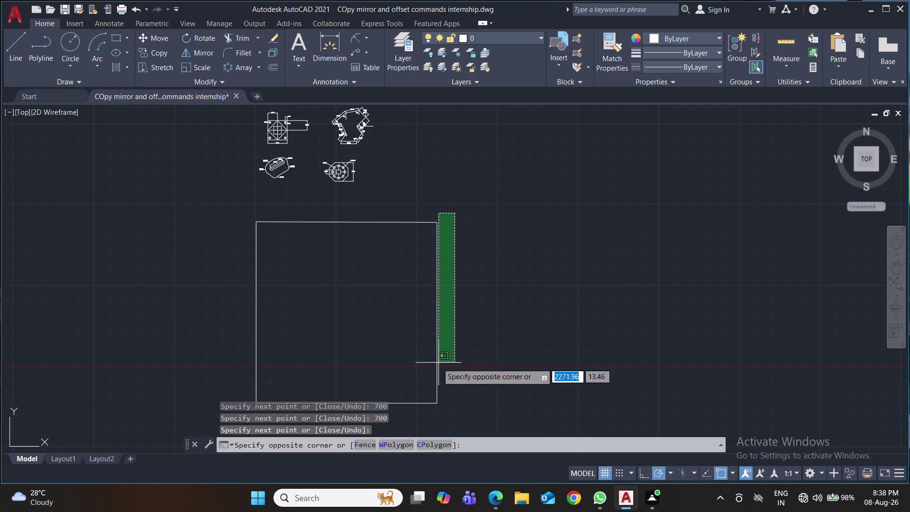
click(217, 410)
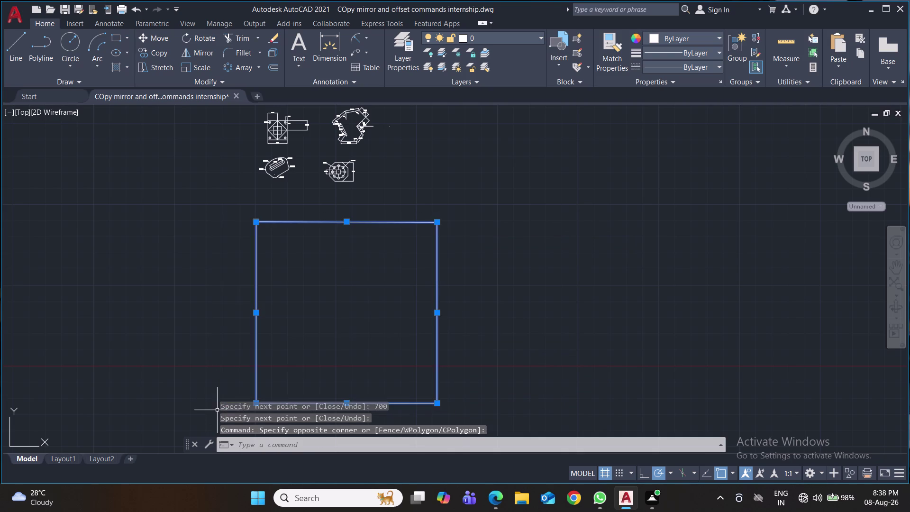
Move the 700-unit square up and to the right beside the part drawings.
key(m)
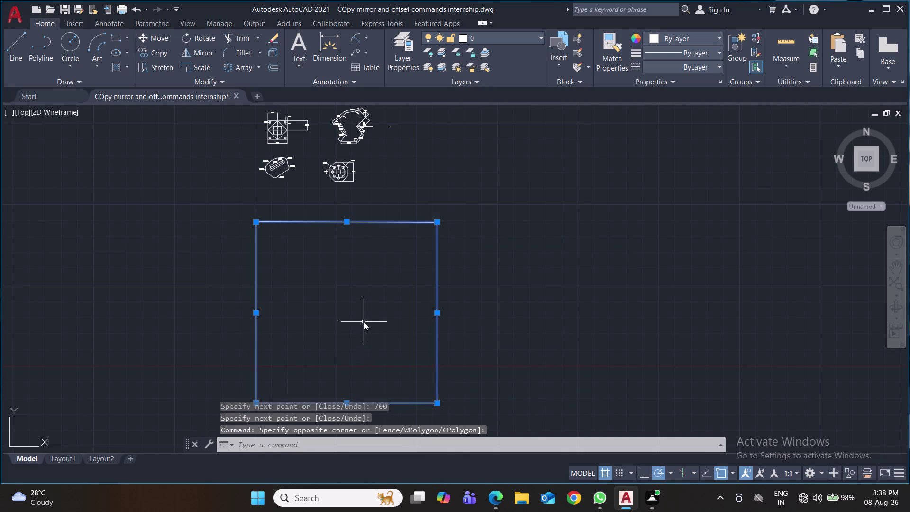
key(Return)
click(361, 322)
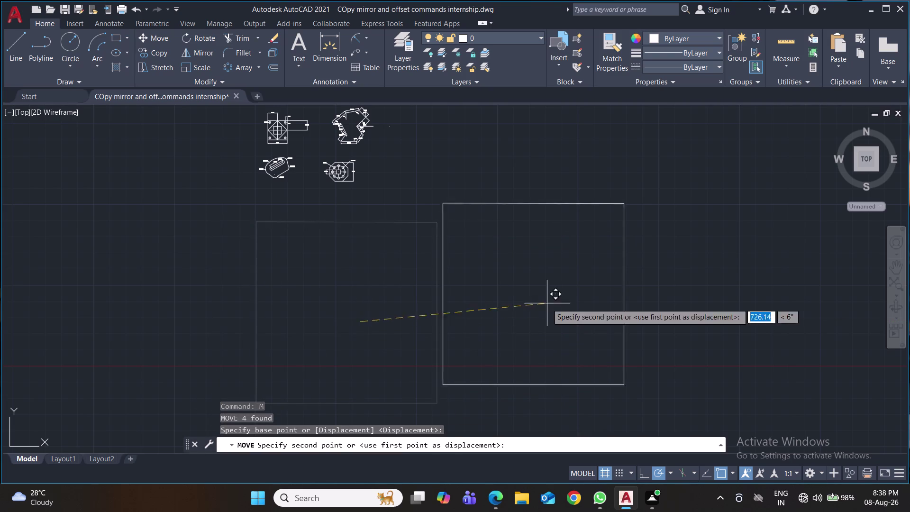
middle_drag(541, 262, 522, 404)
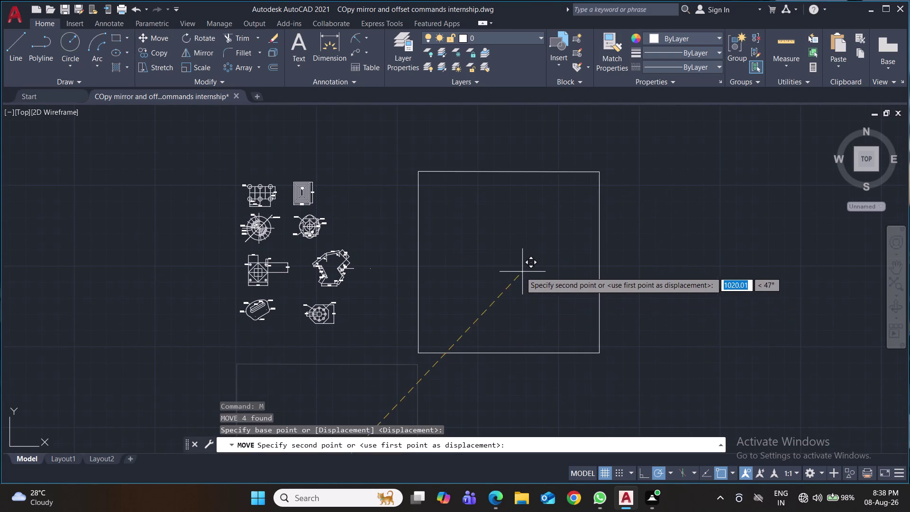
click(483, 272)
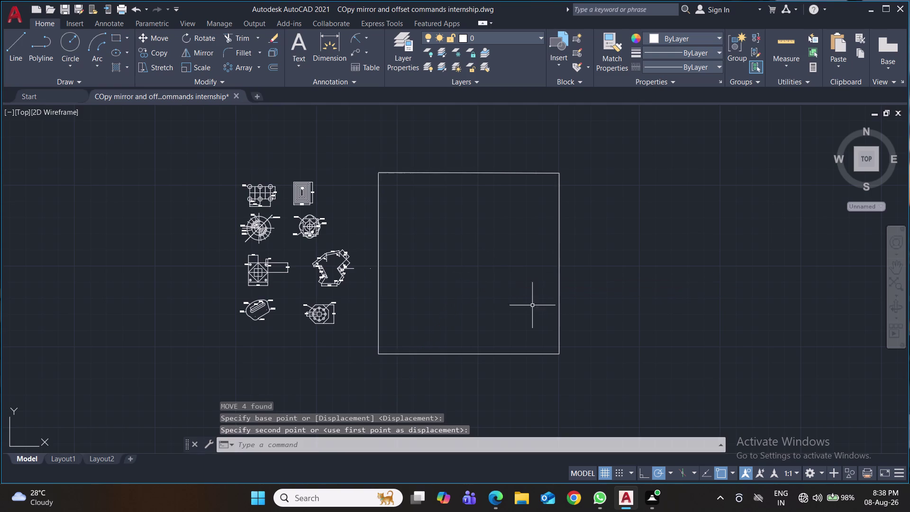
scroll(up, 3)
scroll(down, 3)
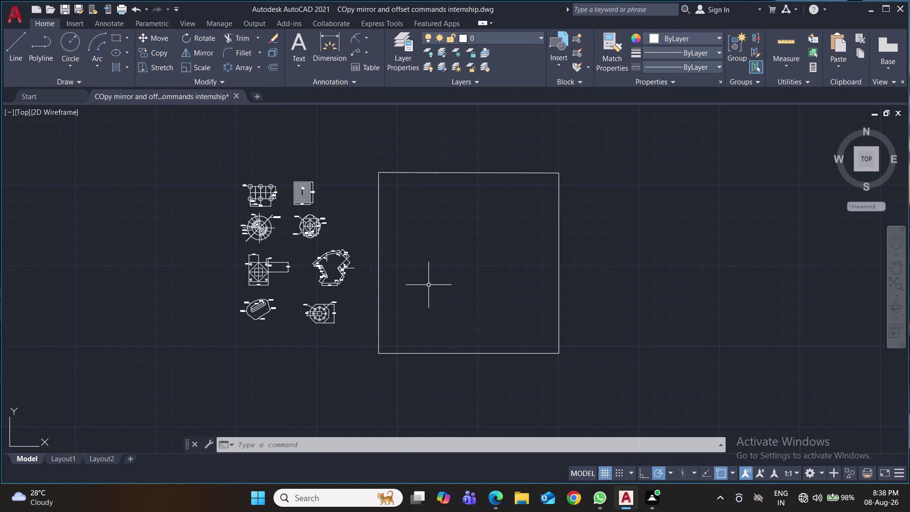
key(o)
key(Return)
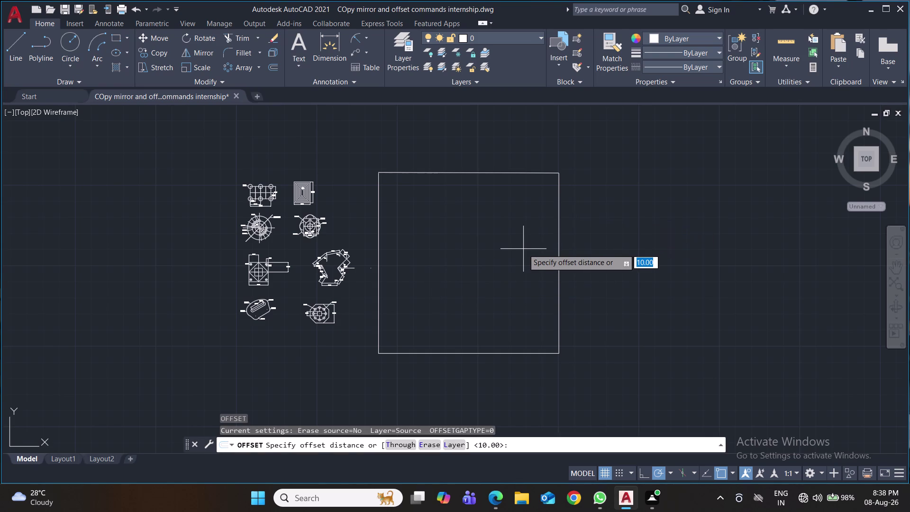
Set an offset distance of 20, try picking the square, then cancel.
text(20)
key(Return)
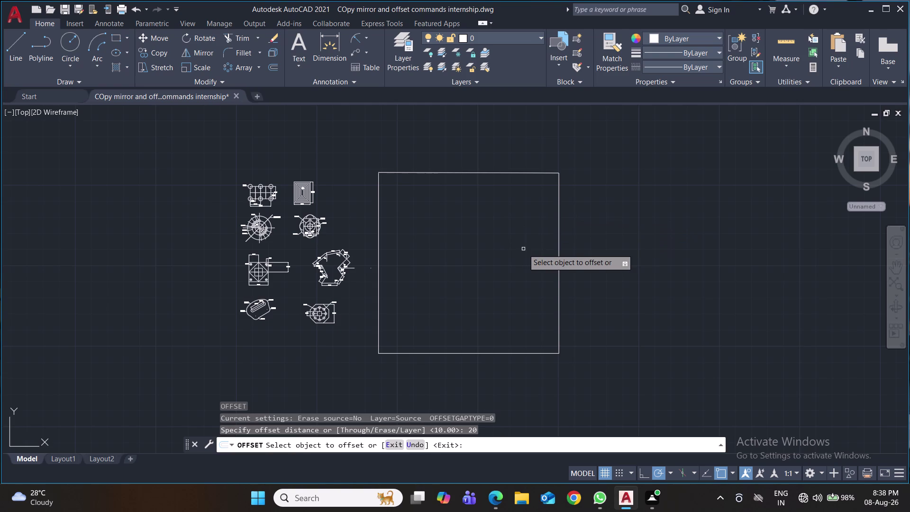
click(577, 160)
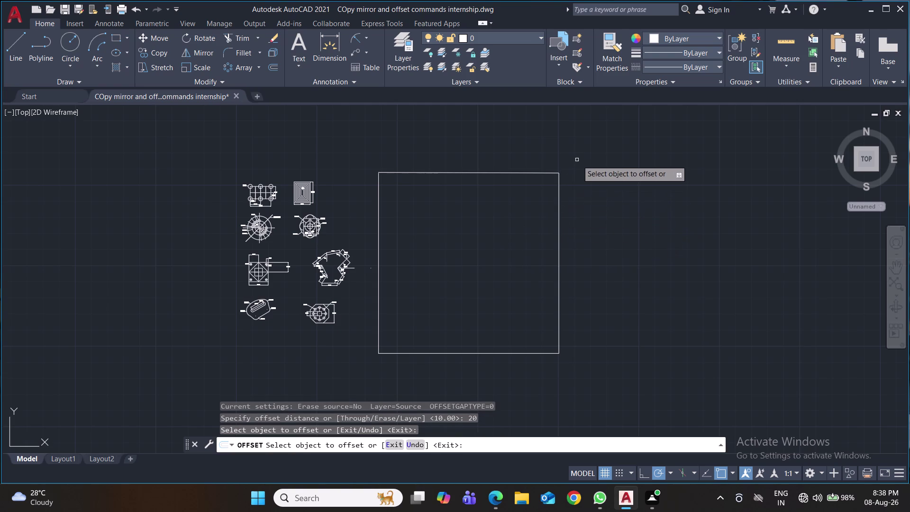
drag(571, 162, 580, 212)
click(557, 169)
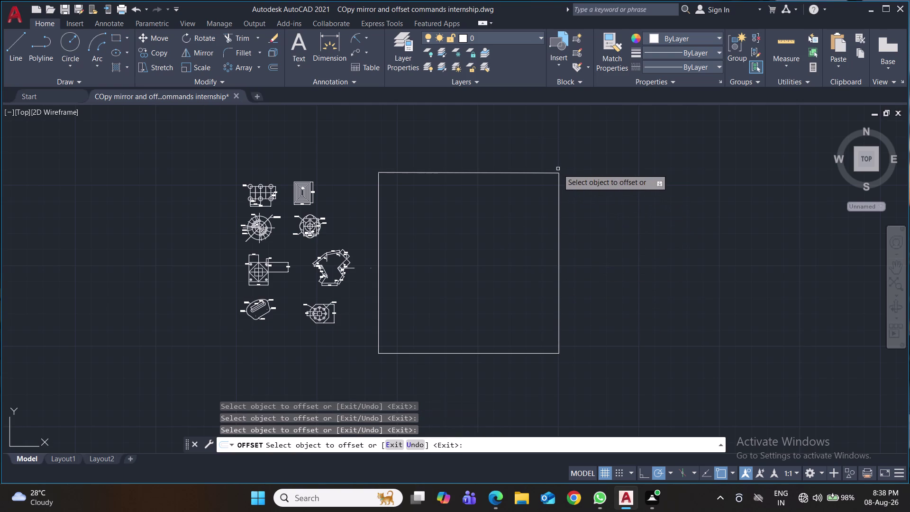
drag(558, 169, 555, 204)
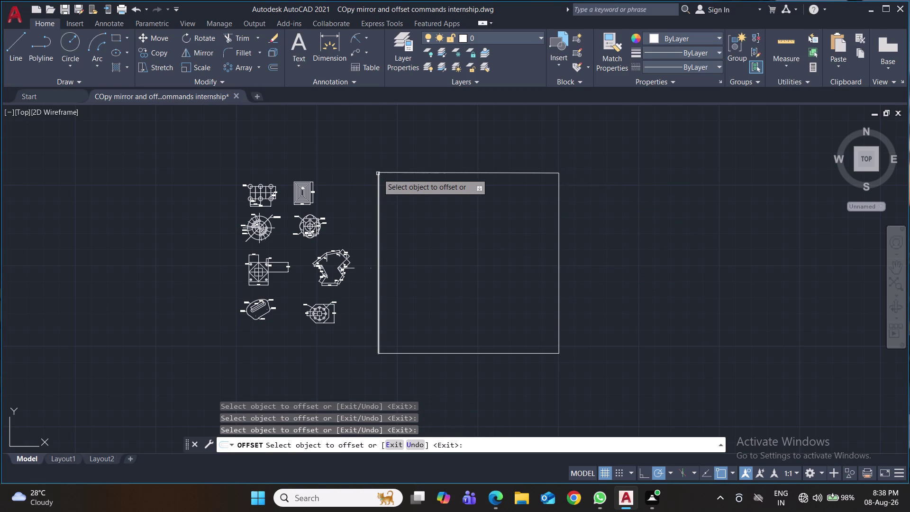
key(Escape)
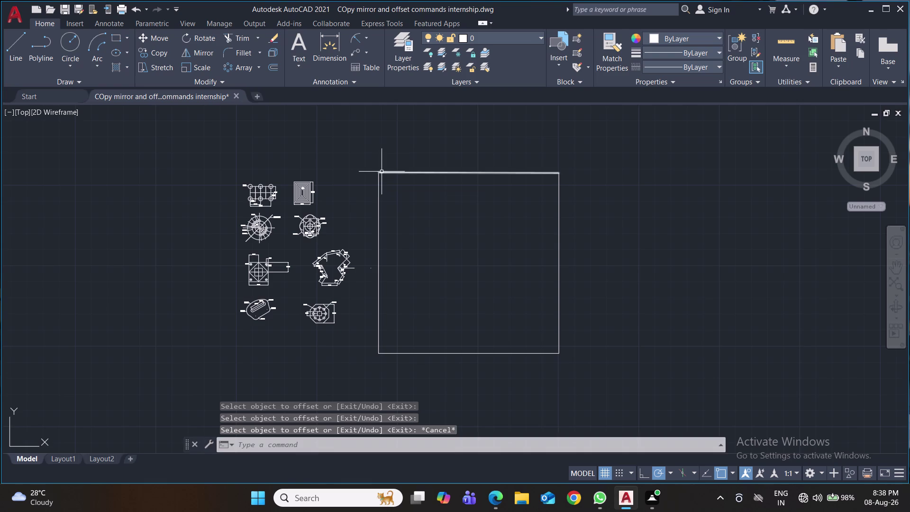
Delete the four square lines and start the REC rectangle command.
click(381, 172)
drag(578, 187, 421, 355)
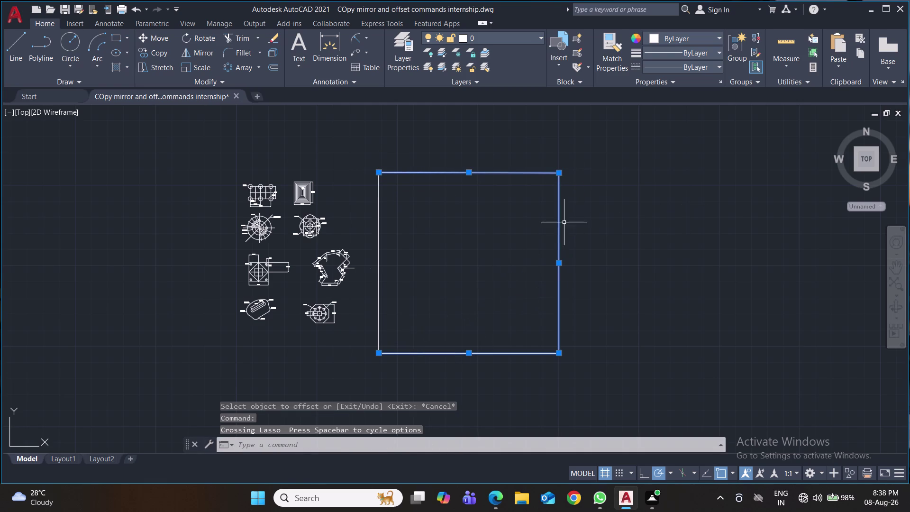
click(378, 225)
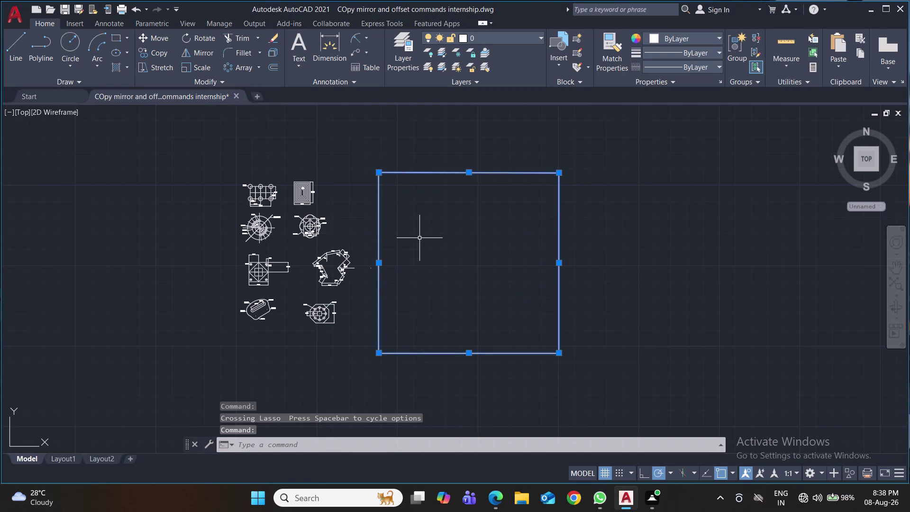
key(Delete)
text(rec)
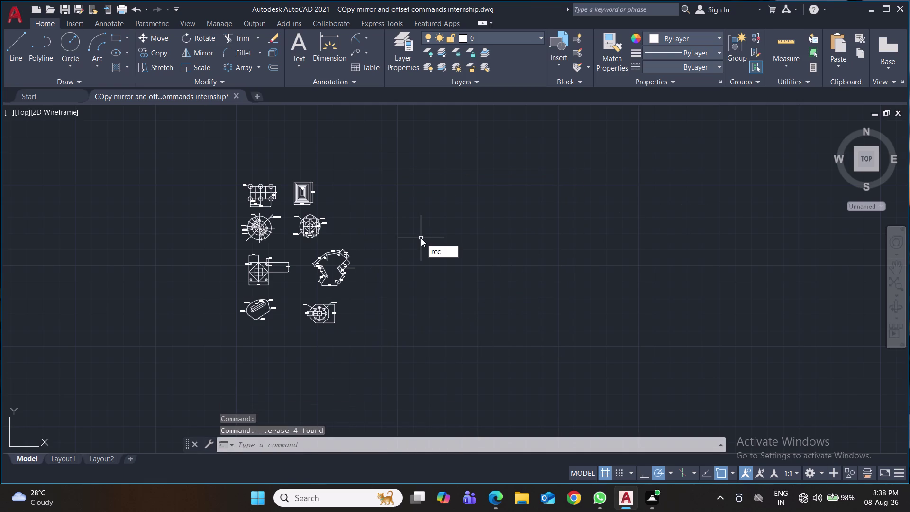
key(Return)
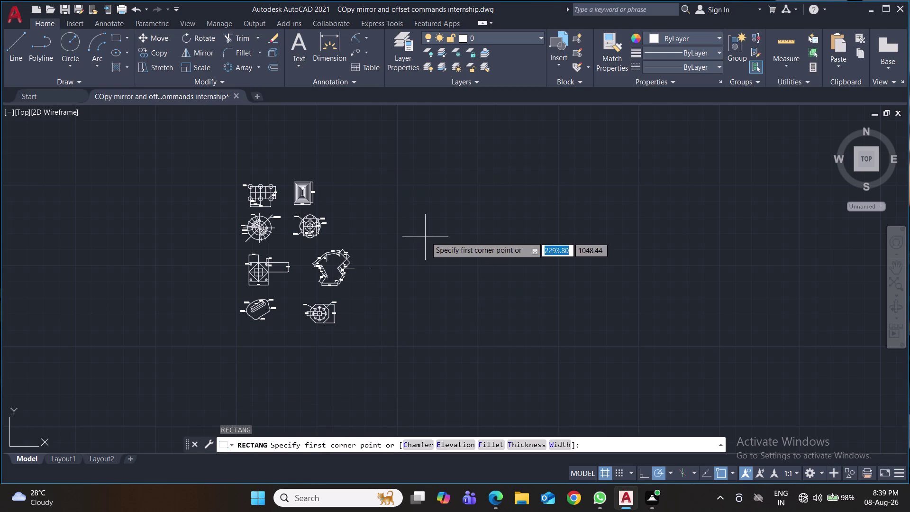
Try drawing 700 by 700 rectangles, producing two misshapen trial rectangles.
click(413, 186)
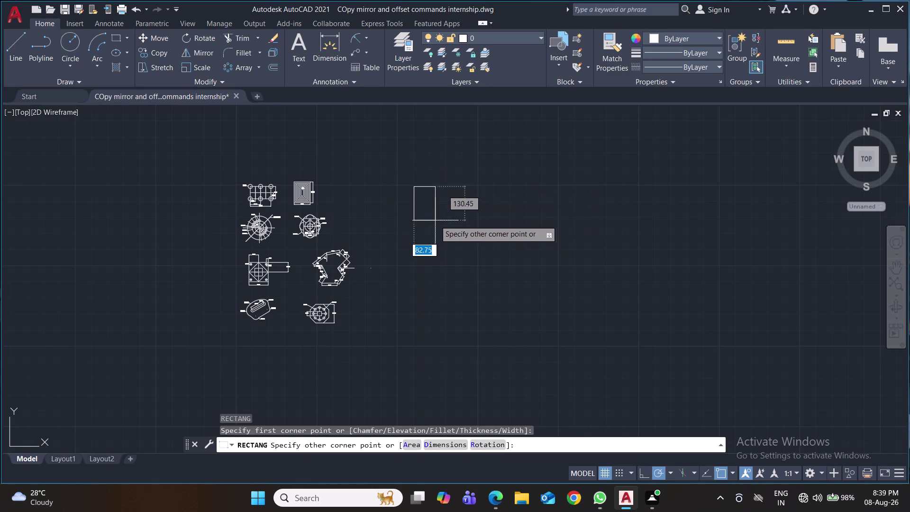
text(700)
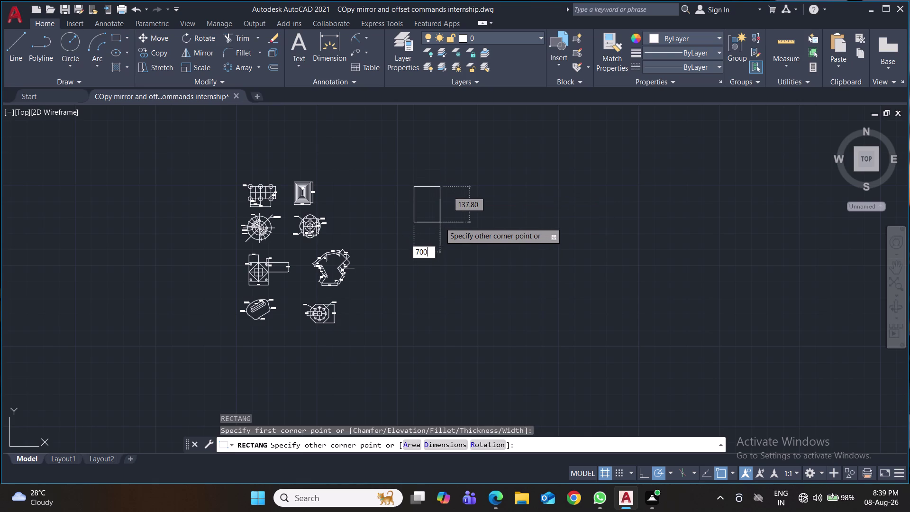
key(Return)
text(700)
key(Return)
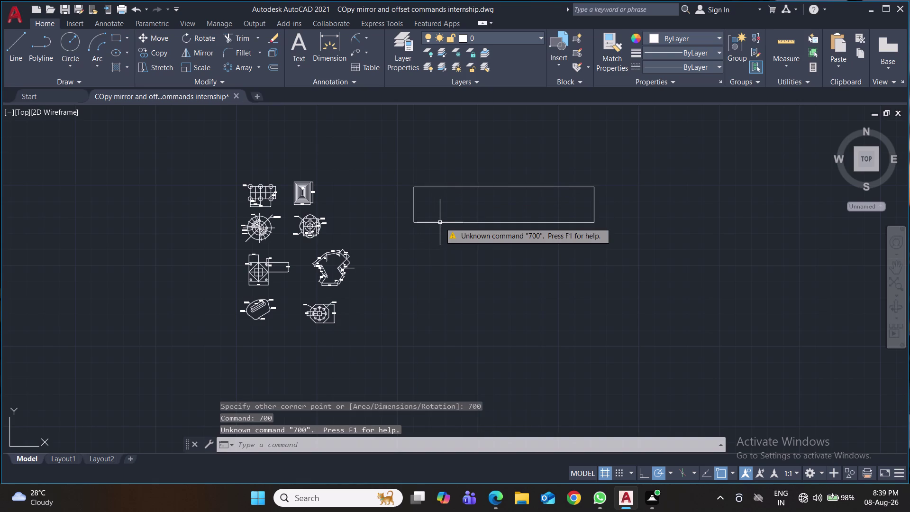
key(Return)
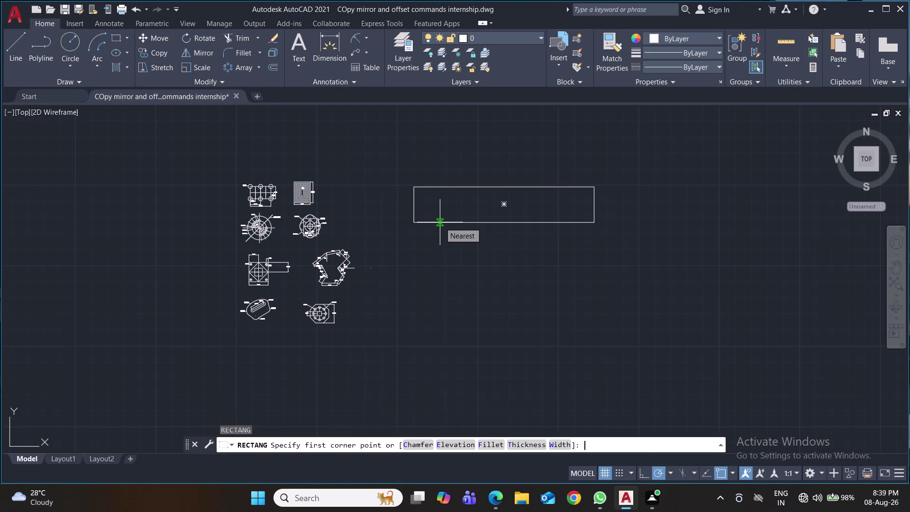
click(499, 178)
click(477, 224)
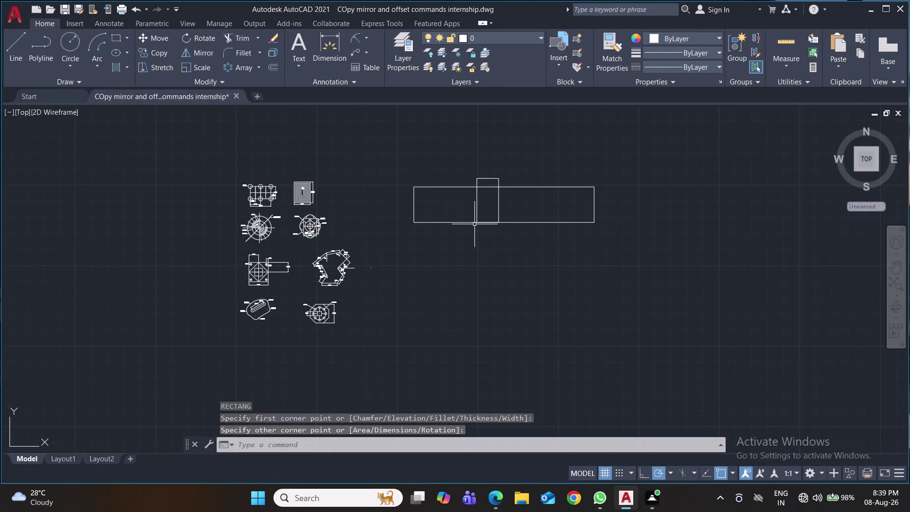
Delete the long and small trial rectangles and restart RECTANG.
key(Delete)
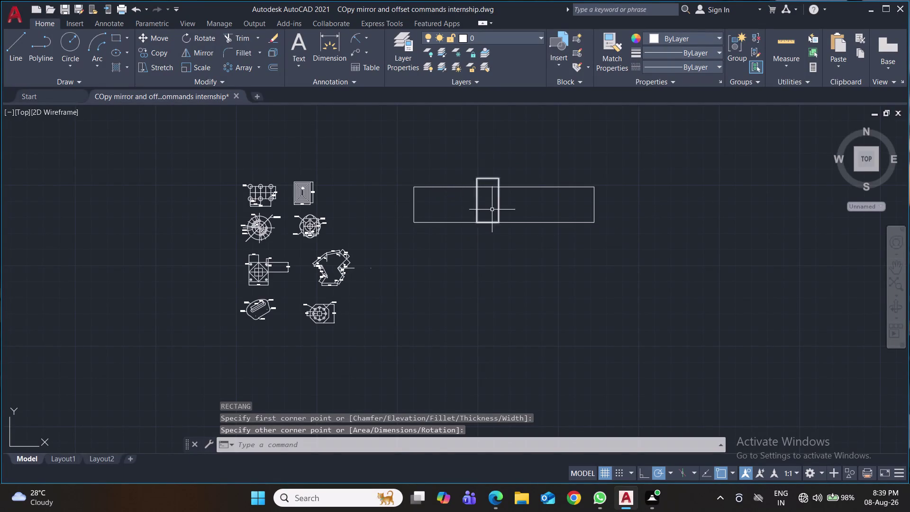
click(539, 174)
click(509, 236)
key(Delete)
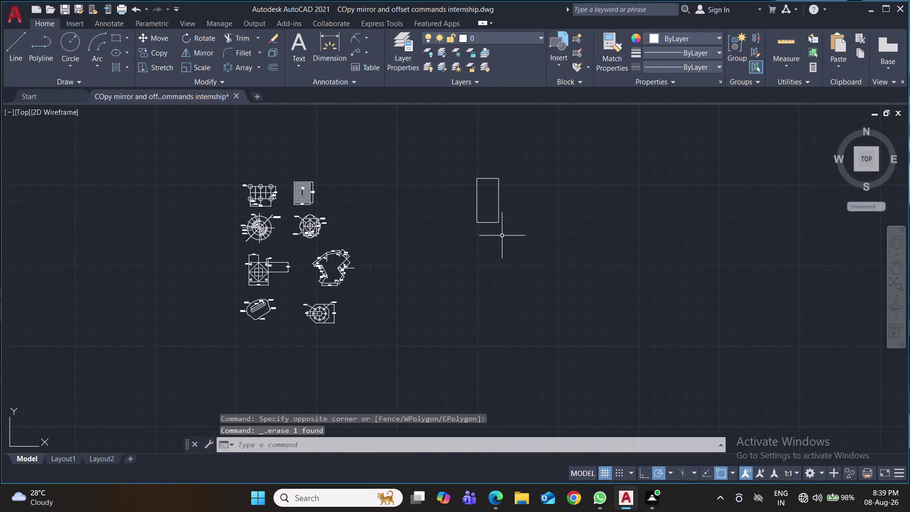
click(527, 163)
click(476, 215)
key(Delete)
text(rec)
key(Return)
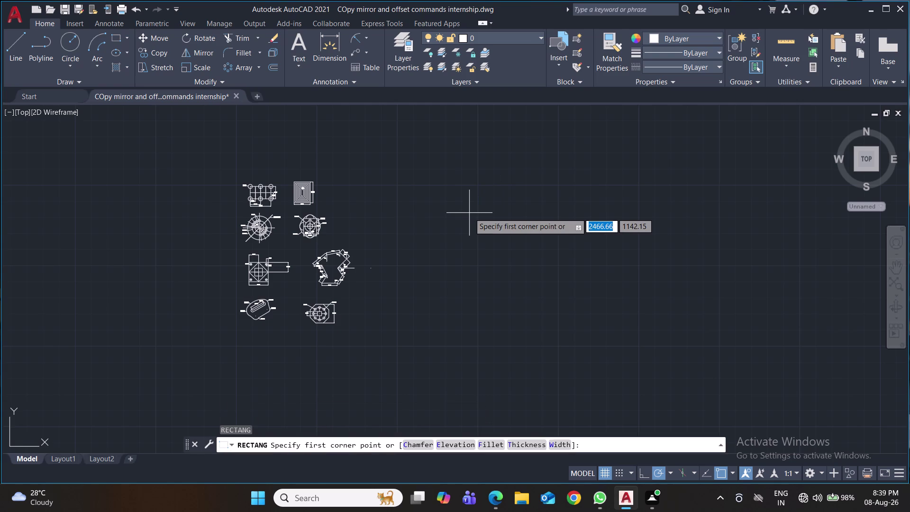
Pick the rectangle's first corner and clear the mistyped 700 length.
click(434, 185)
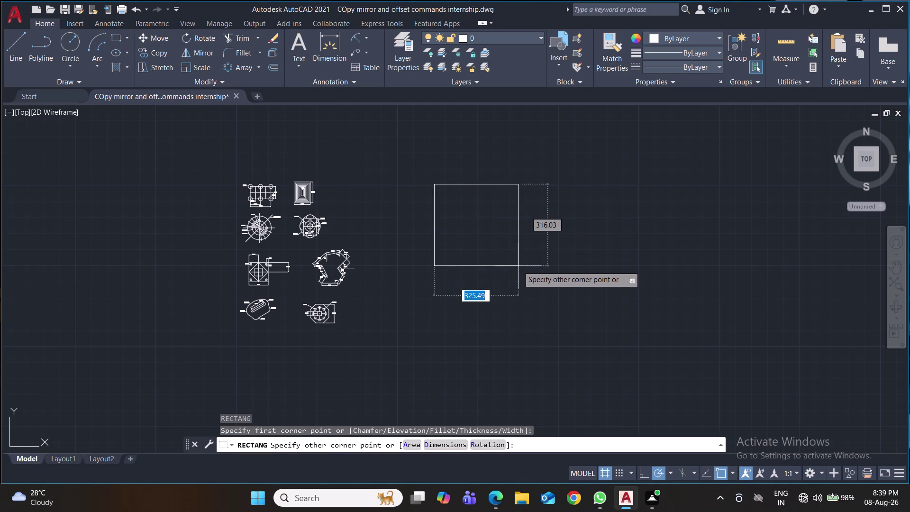
text(700)
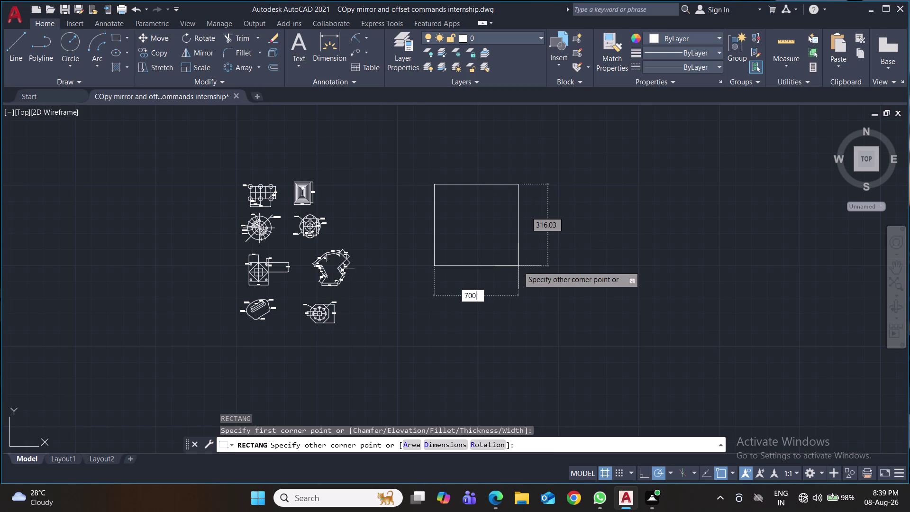
key(BackSpace)
key(BackSpace)
key(BackSpace)
key(BackSpace)
key(Escape)
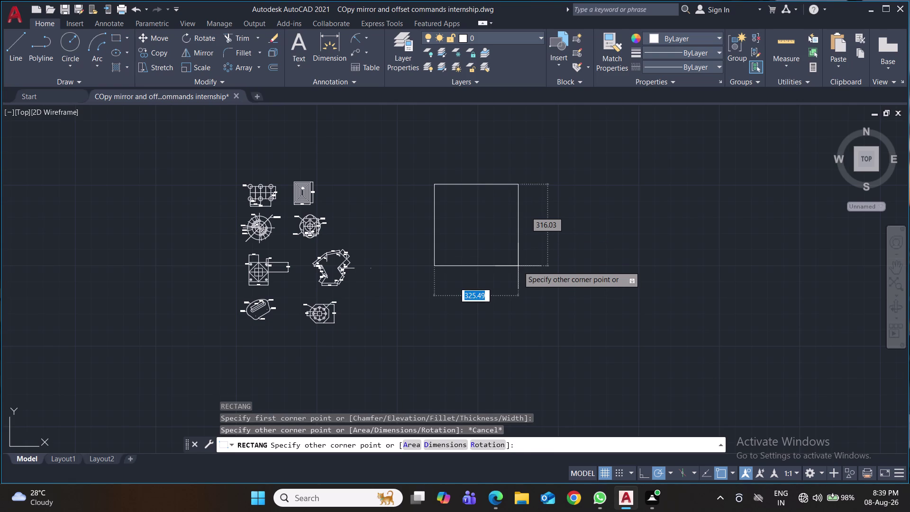
Use the Dimensions option to place a 700 by 700 square and save.
key(d)
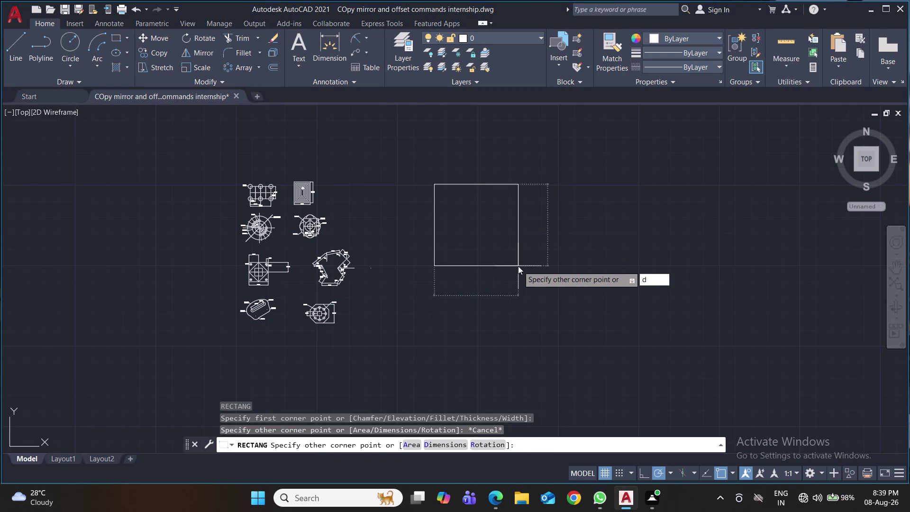
key(Return)
key(1)
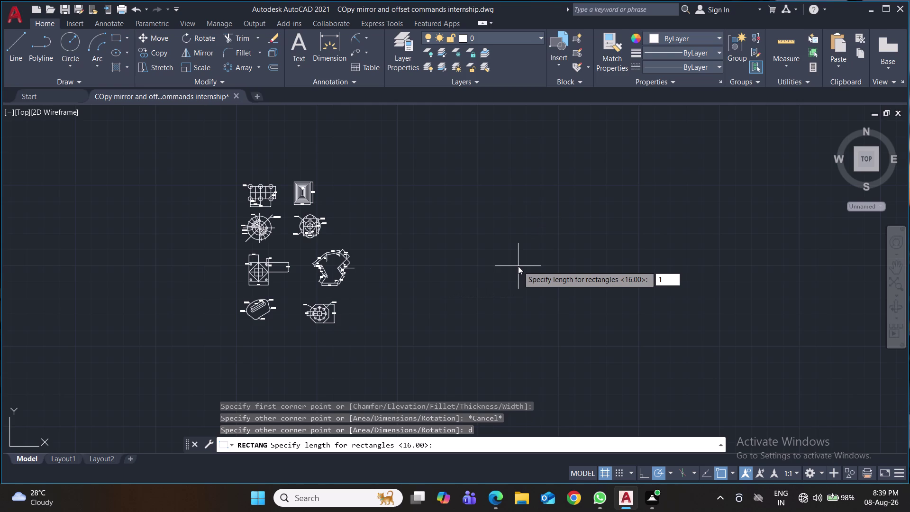
key(BackSpace)
text(700)
key(Return)
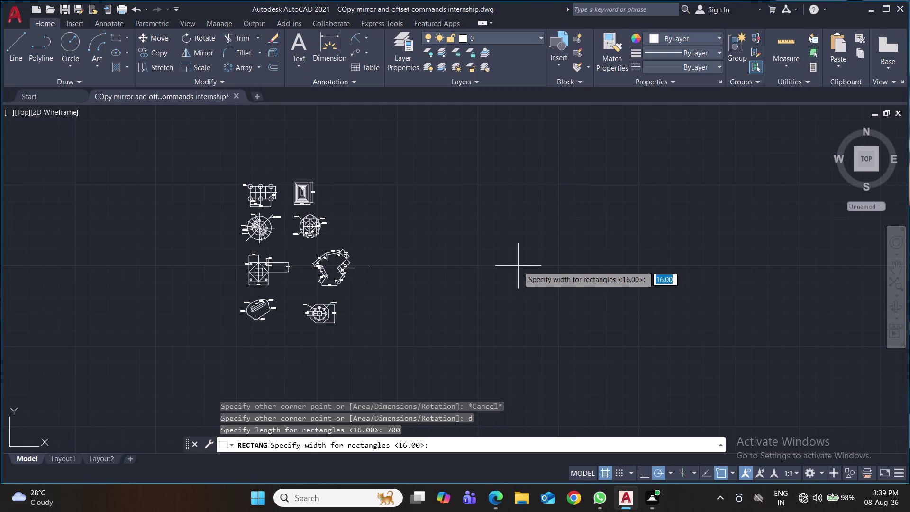
text(700)
key(Return)
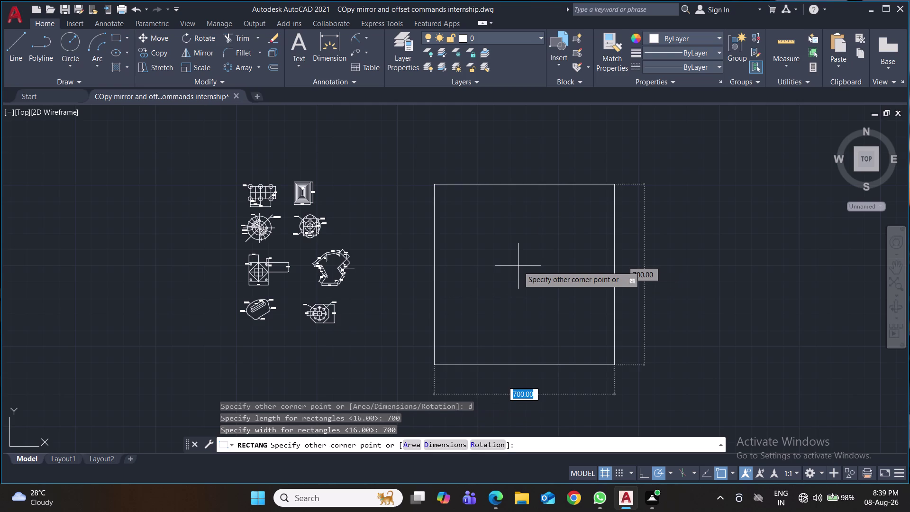
click(519, 266)
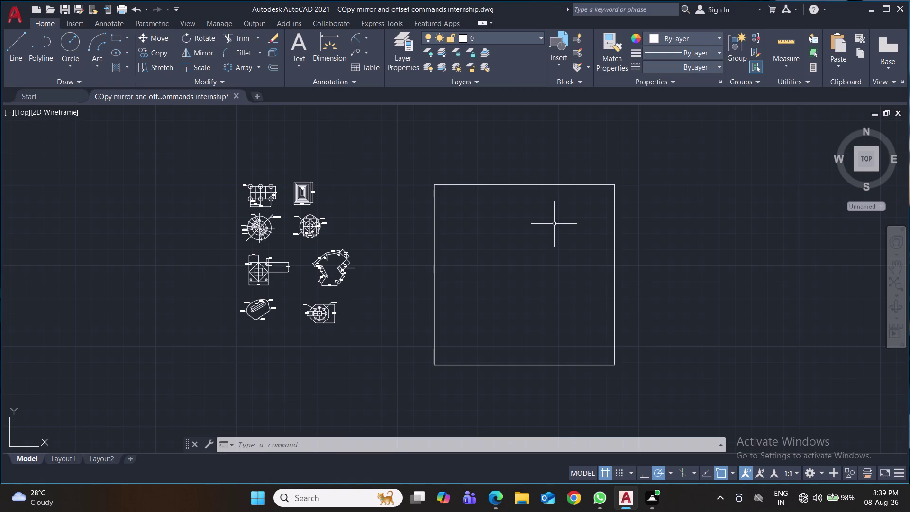
key(ctrl+s)
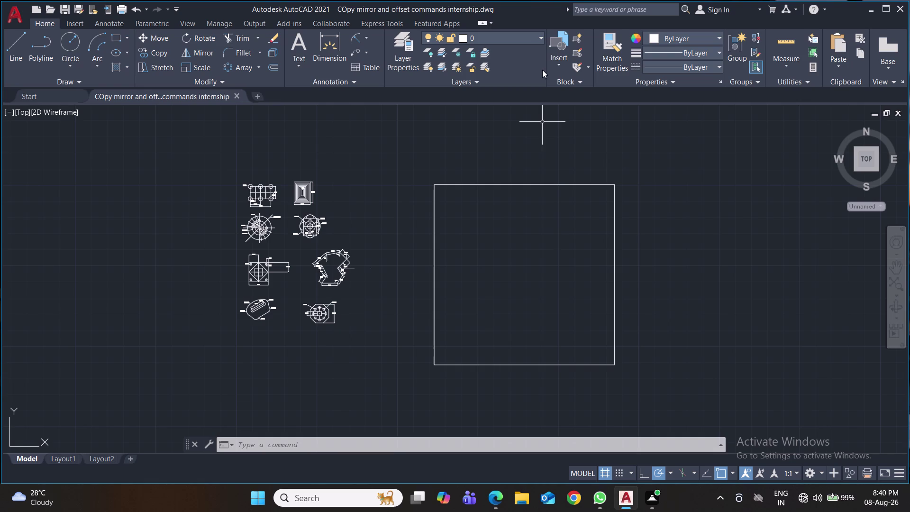
text(of)
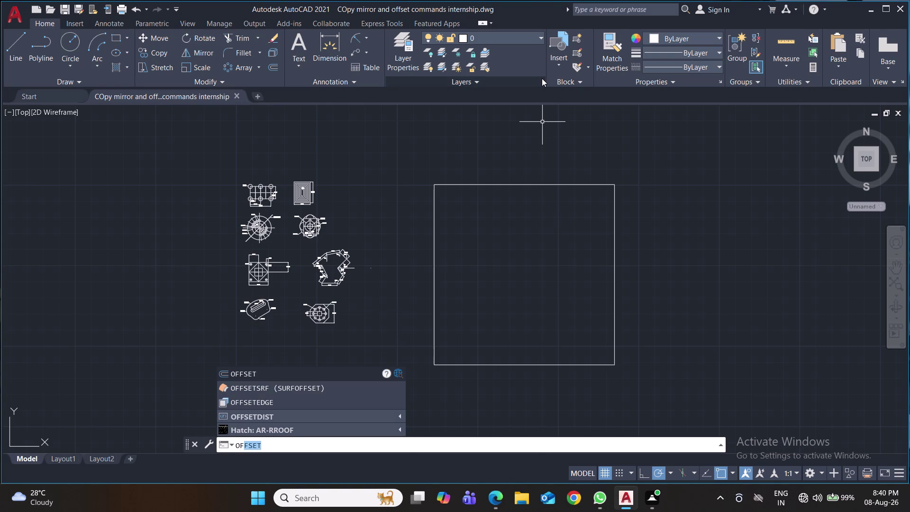
Offset the 700 square inward by 20 to form the frame, then save.
key(Return)
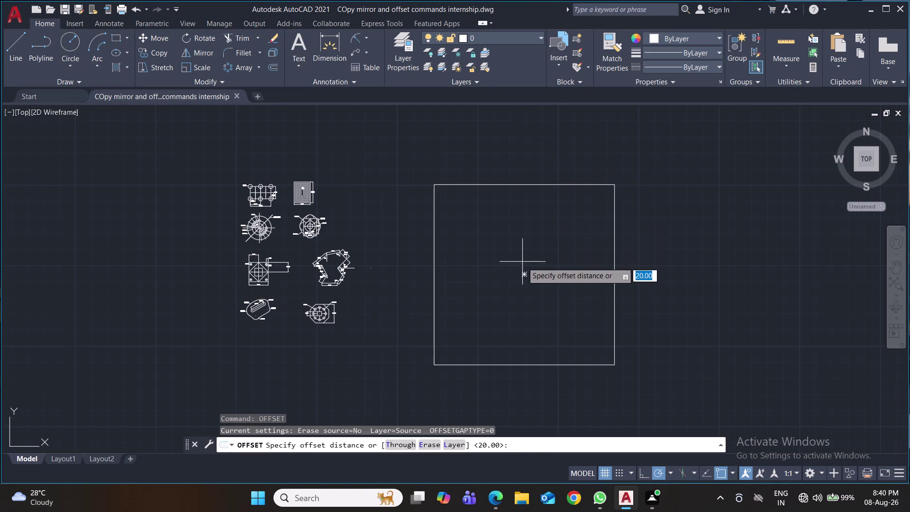
click(526, 274)
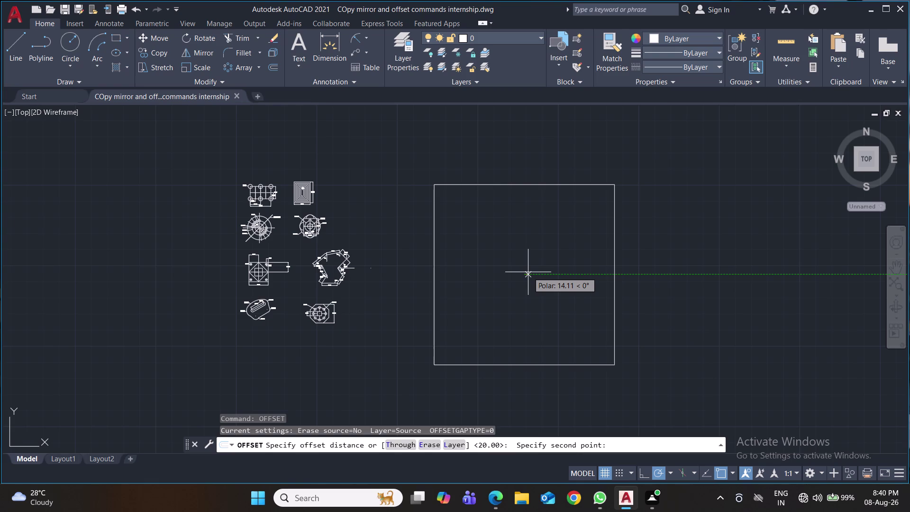
text(20)
key(Return)
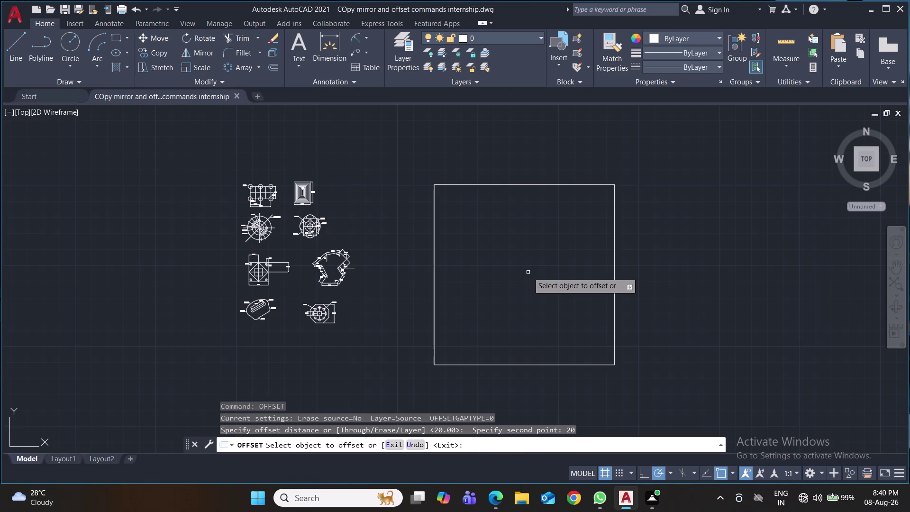
click(543, 184)
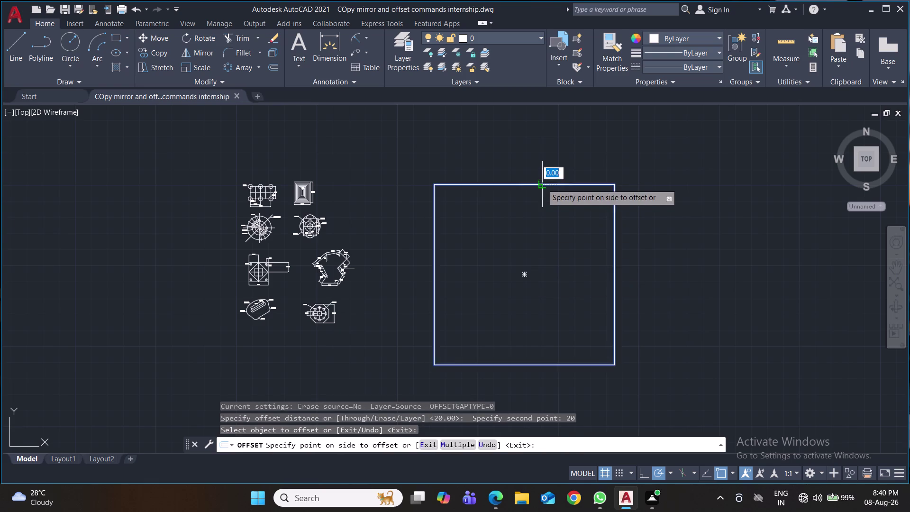
click(539, 236)
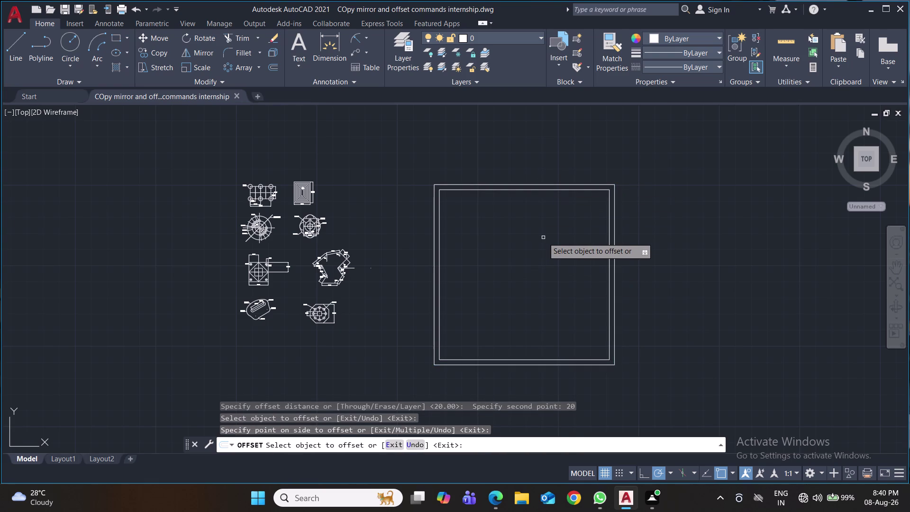
key(ctrl+s)
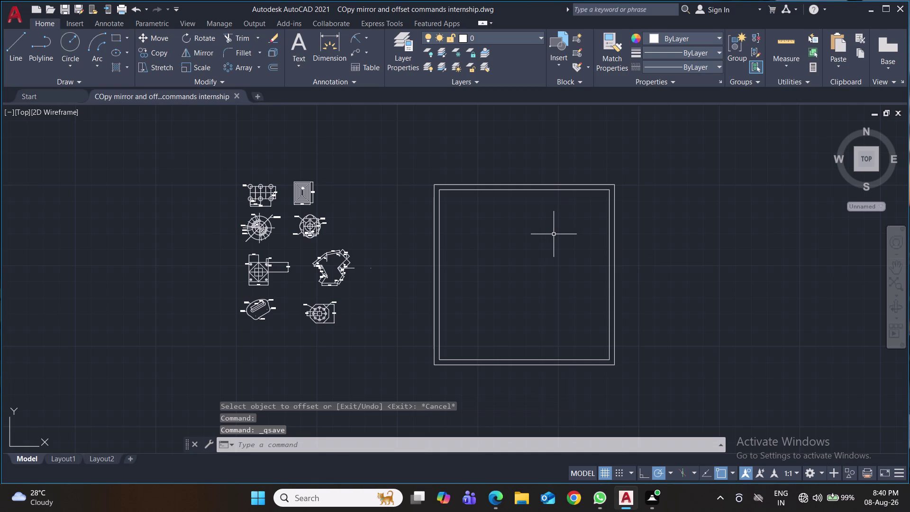
Zoom onto the top edge, draw the top-left 45° corner line, and save.
scroll(up, 3)
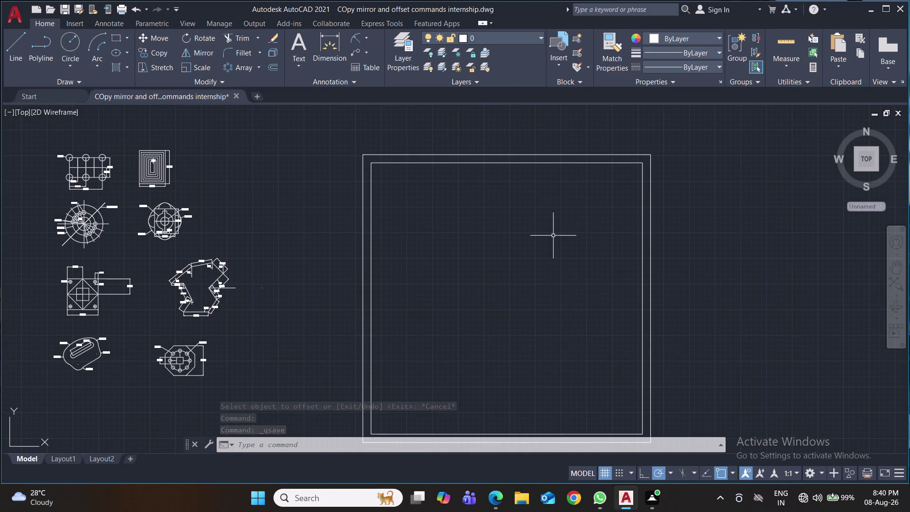
scroll(up, 3)
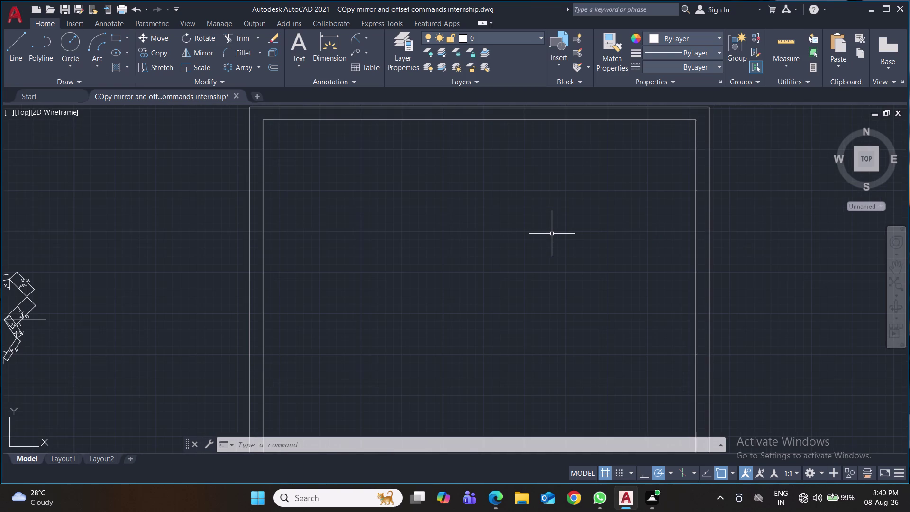
middle_drag(552, 234, 548, 292)
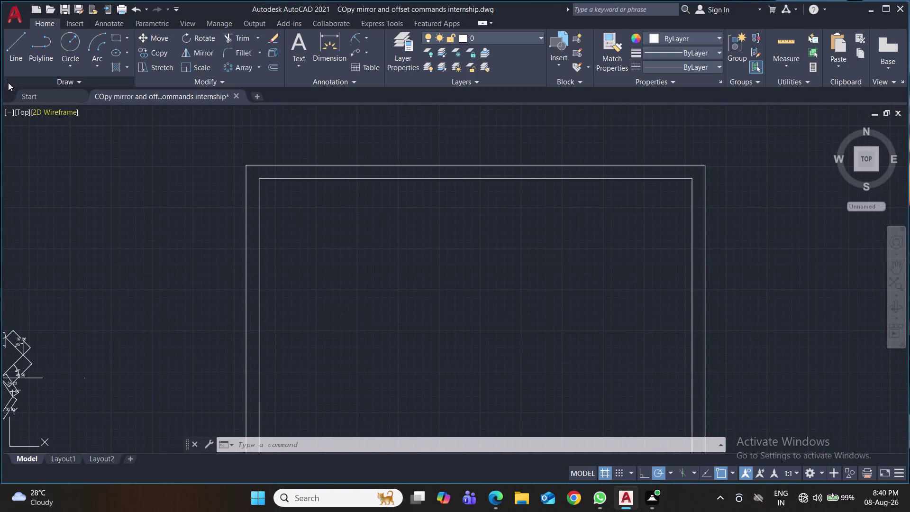
click(17, 51)
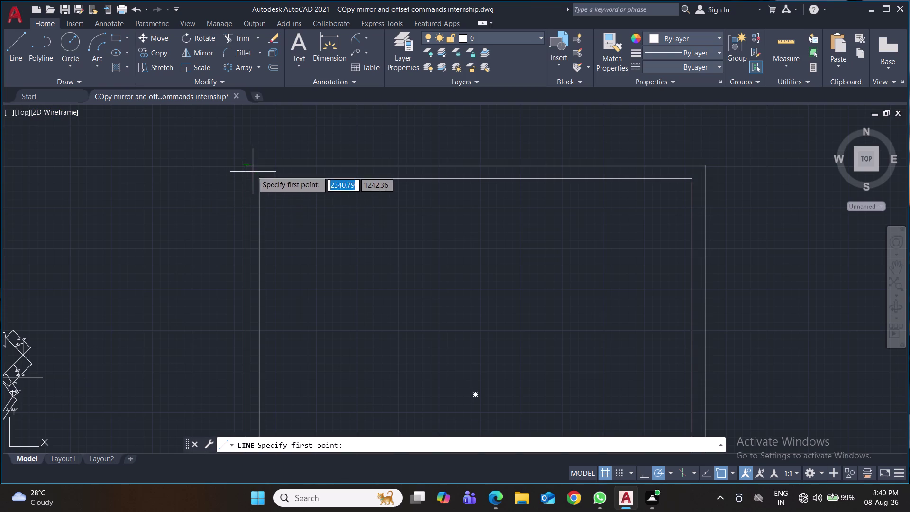
click(250, 167)
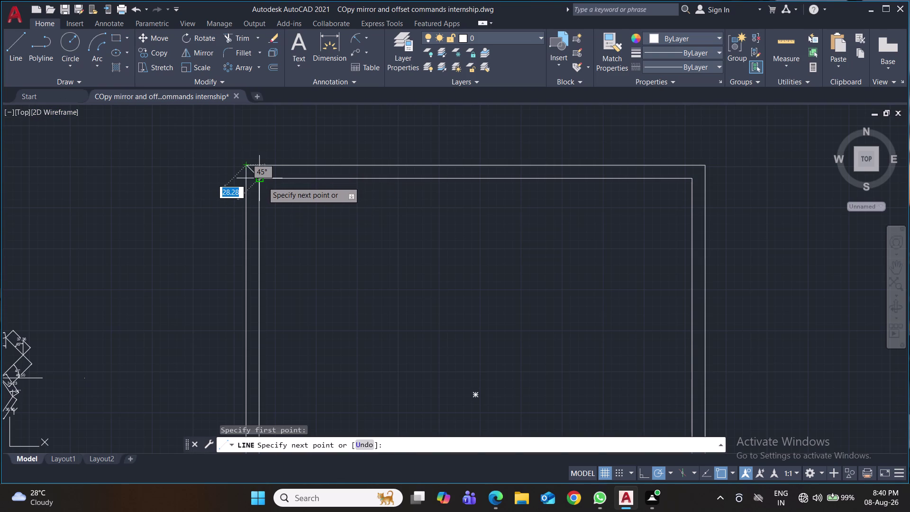
click(262, 182)
key(Return)
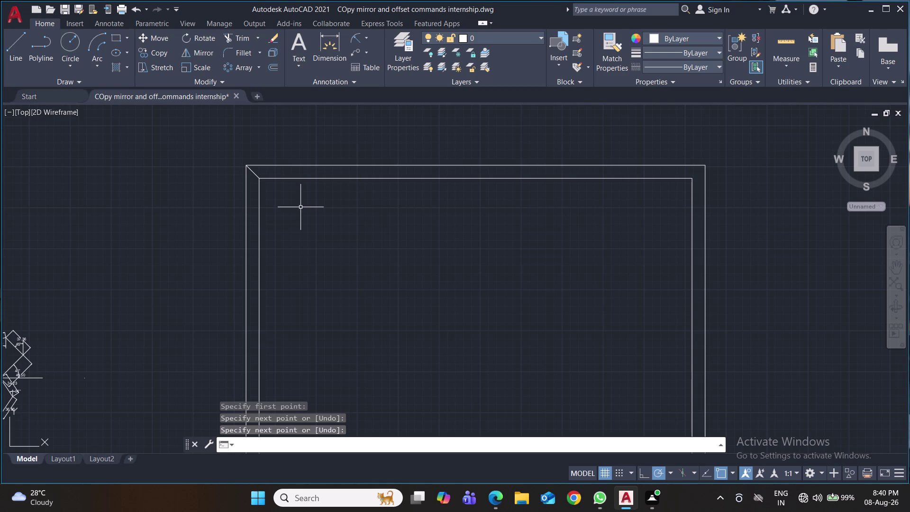
key(ctrl+s)
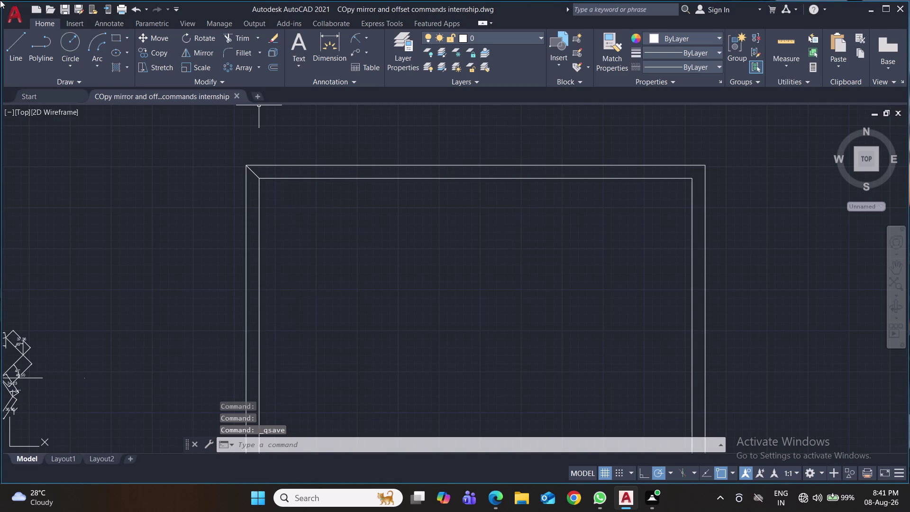
Draw the top-right corner line from outer to inner corner.
click(21, 39)
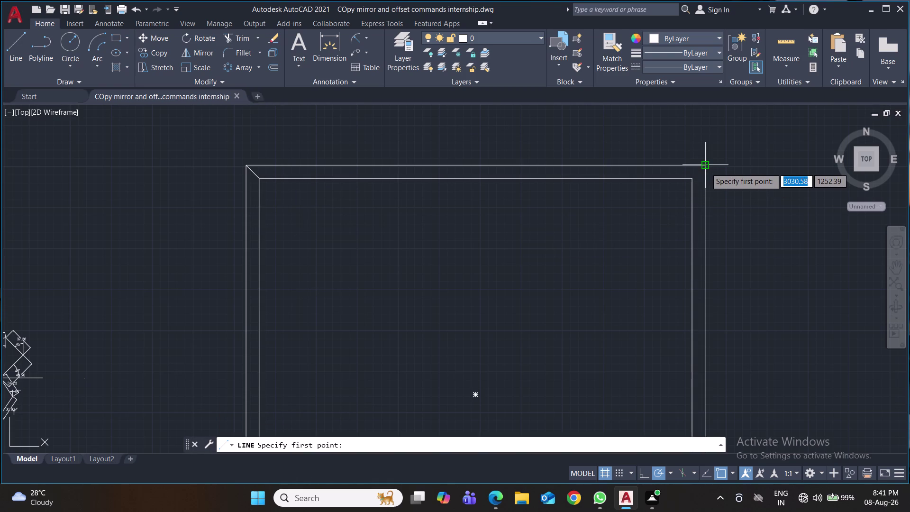
click(706, 168)
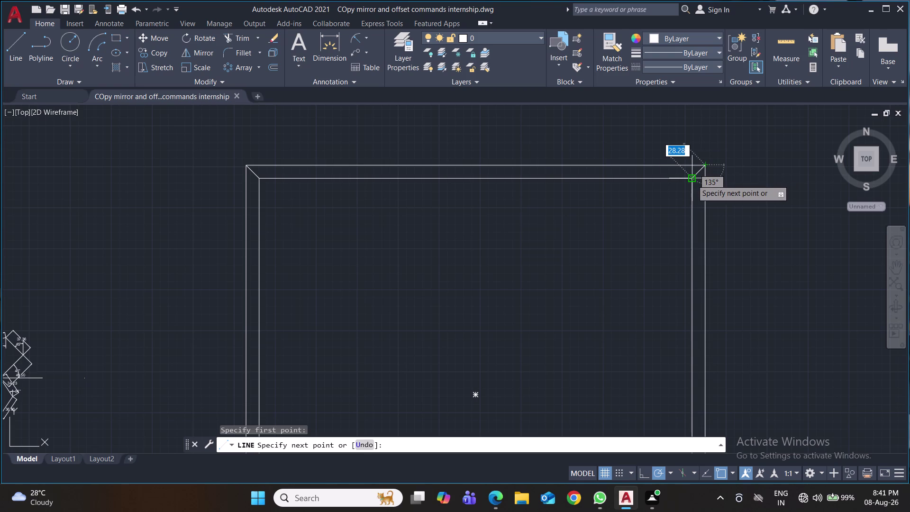
click(691, 179)
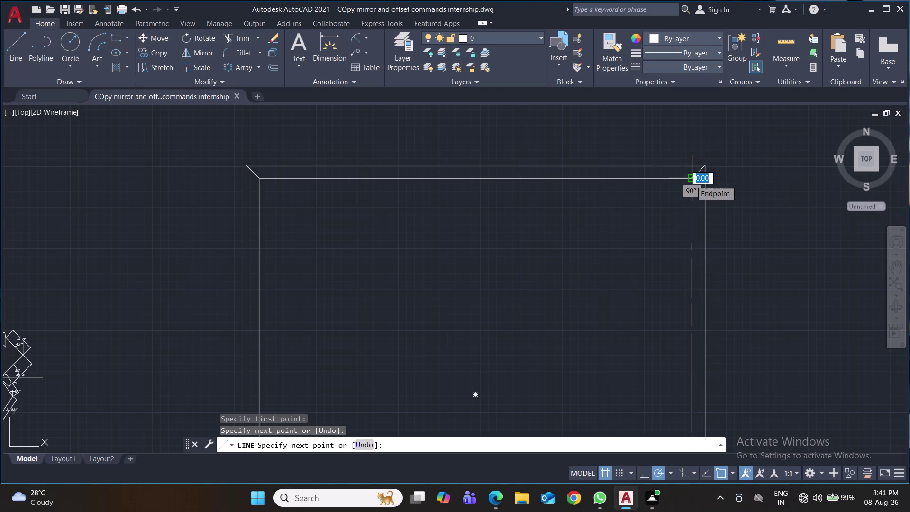
key(Return)
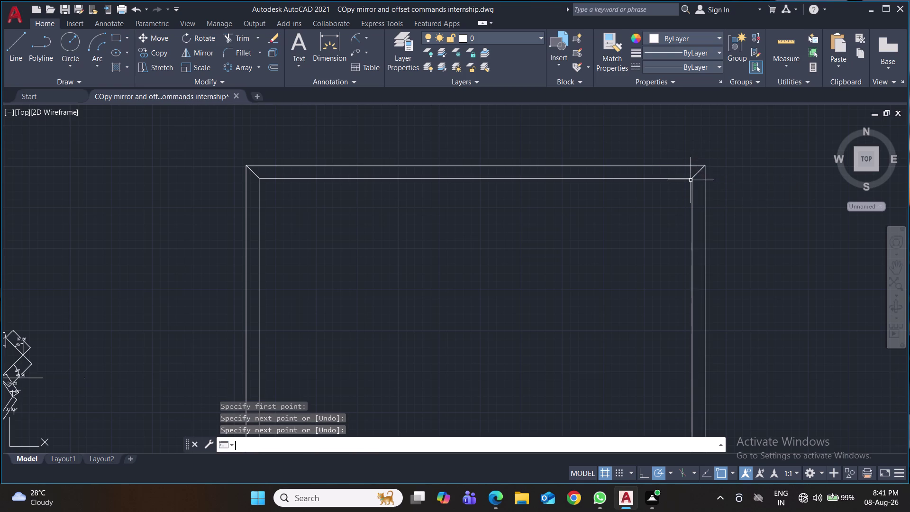
Pan down to the frame's bottom corners and restart LINE.
scroll(down, 3)
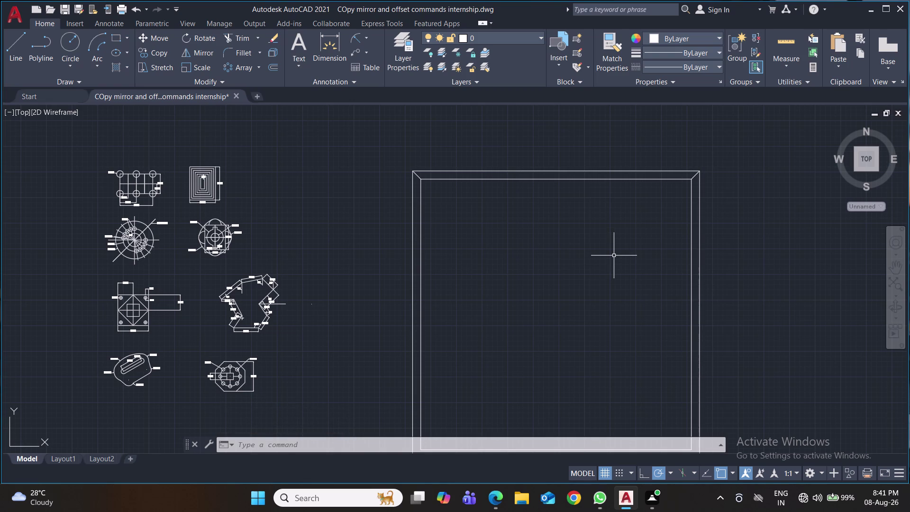
middle_drag(555, 277, 551, 253)
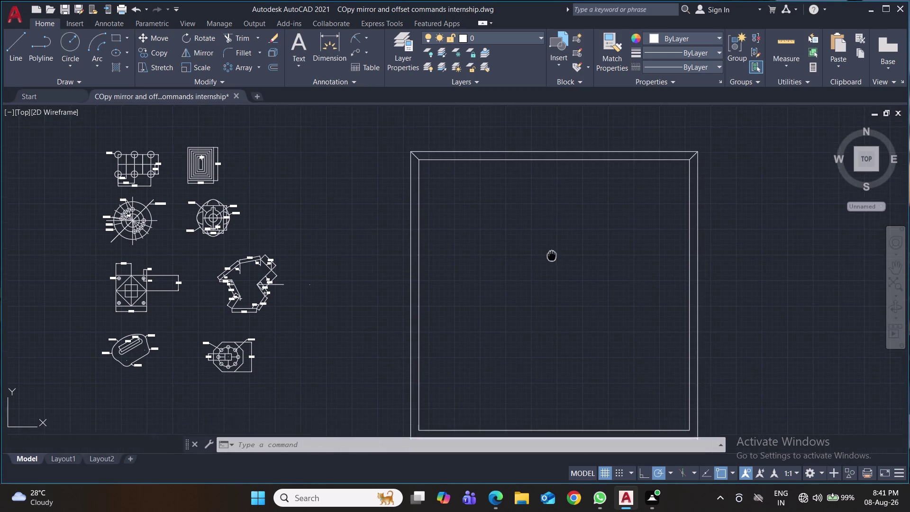
middle_drag(552, 254, 552, 230)
middle_drag(567, 308, 564, 281)
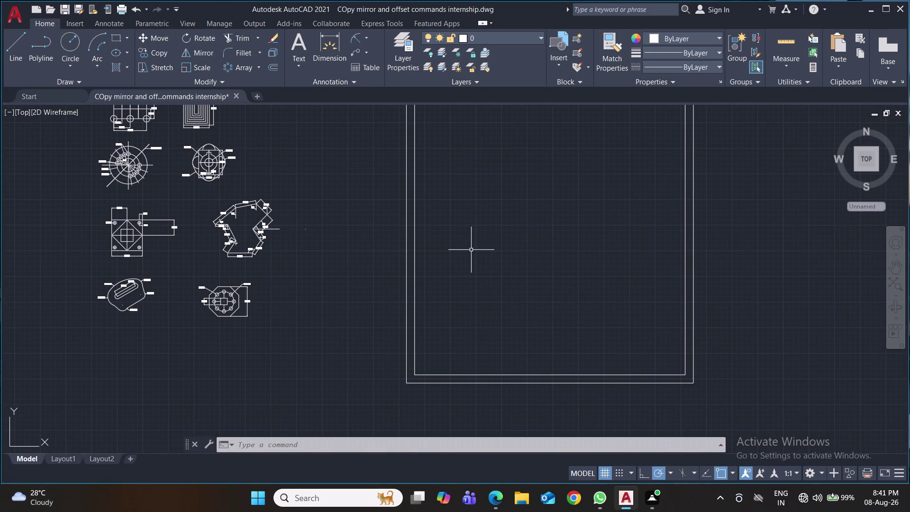
key(space)
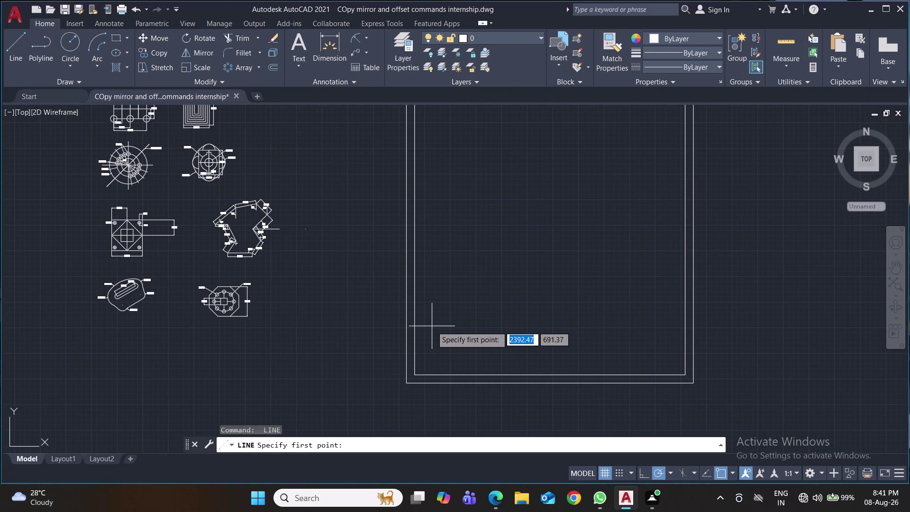